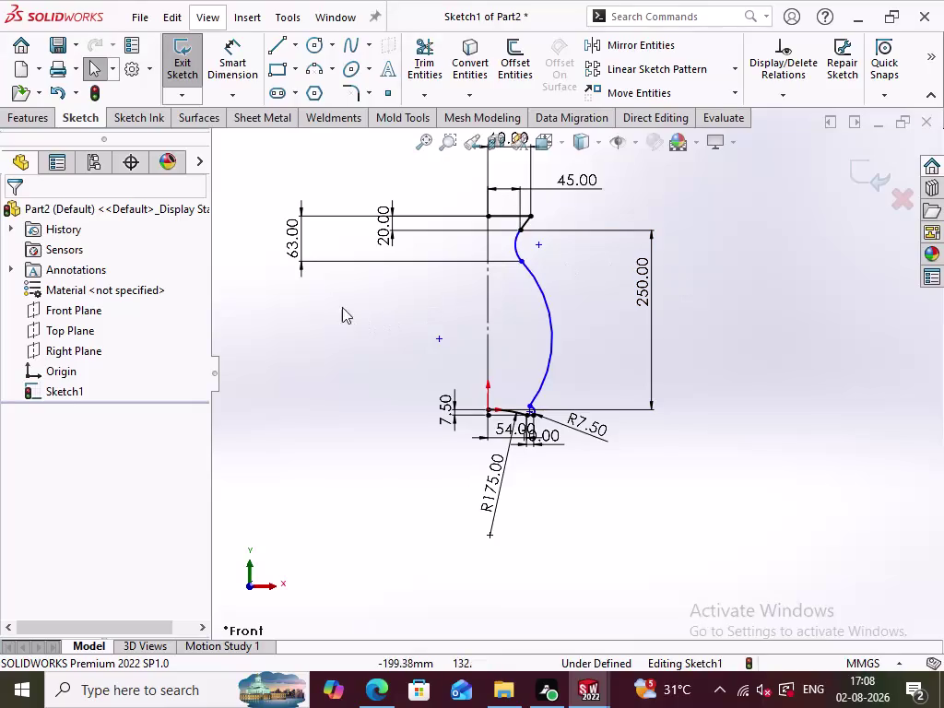
Delete the 63.00 vertical dimension via its right-click menu.
right_click(292, 240)
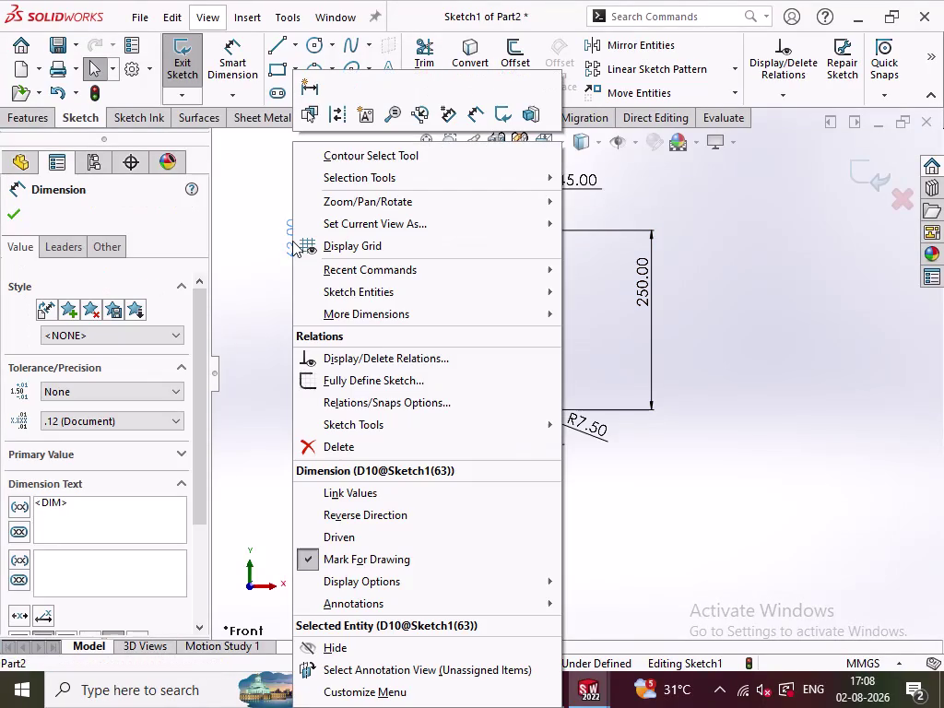
click(354, 442)
click(377, 352)
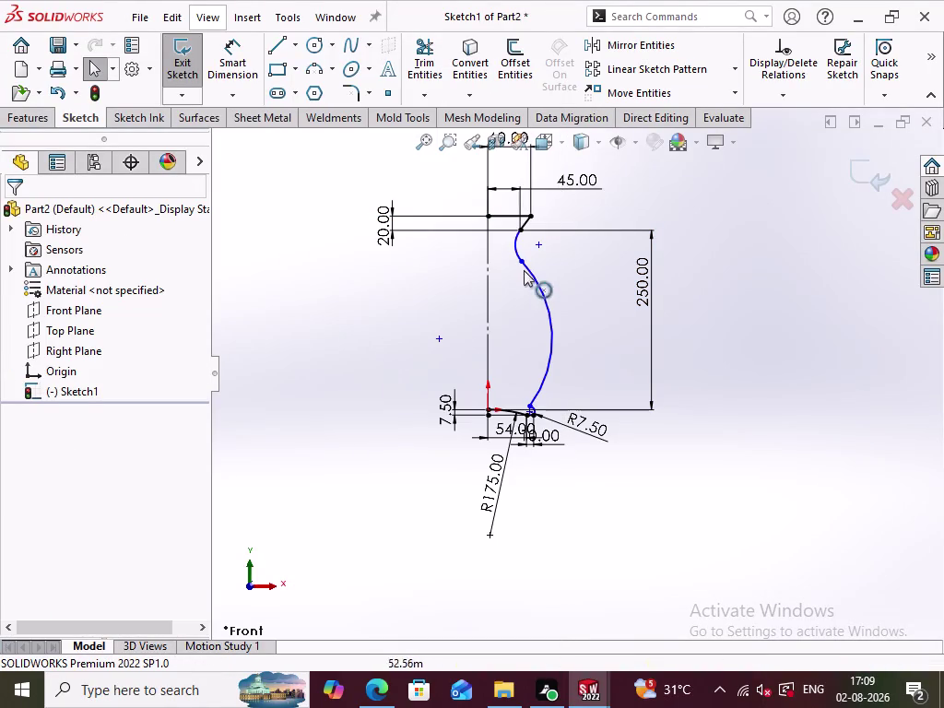
Select points along the spline side curve and its top endpoint to check relations.
click(522, 263)
click(575, 180)
click(580, 297)
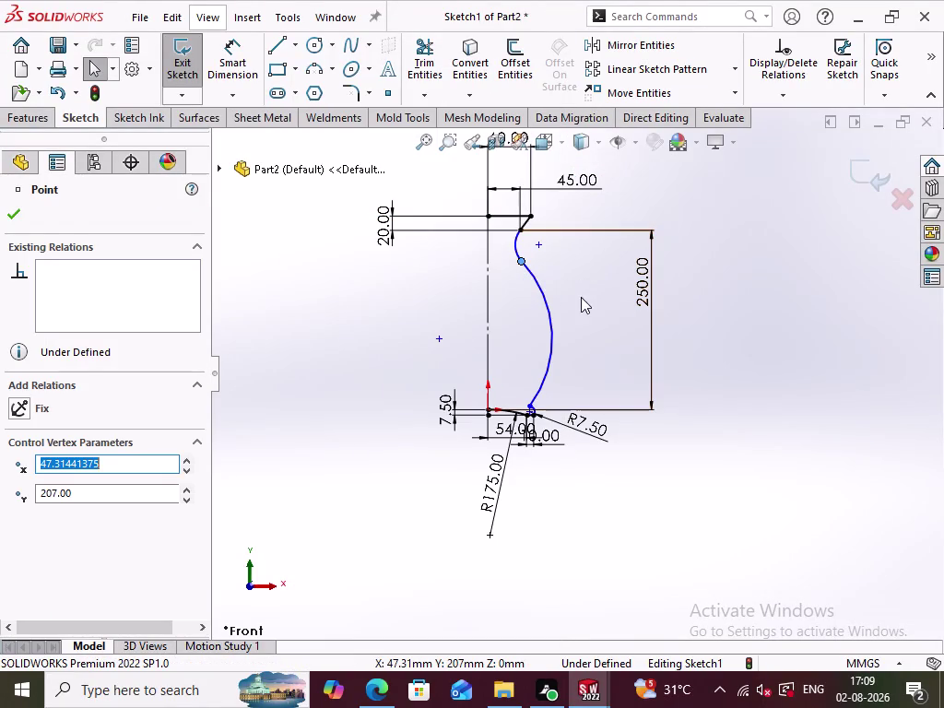
click(522, 228)
click(573, 152)
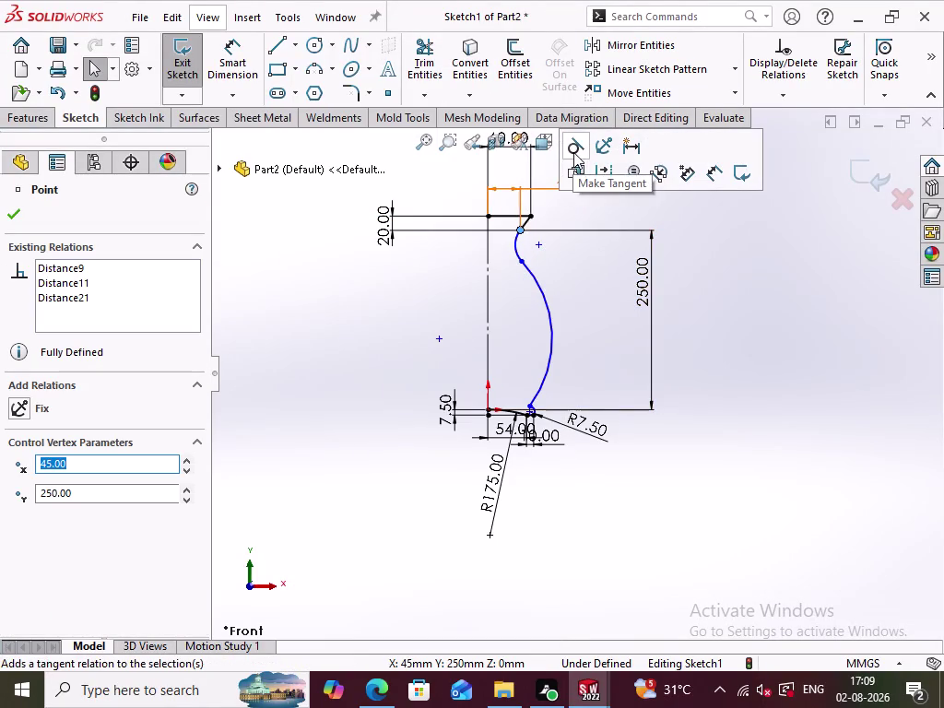
click(772, 324)
Check the spline's bottom endpoint, undoing the pick, and zoom around the profile.
scroll(down, 3)
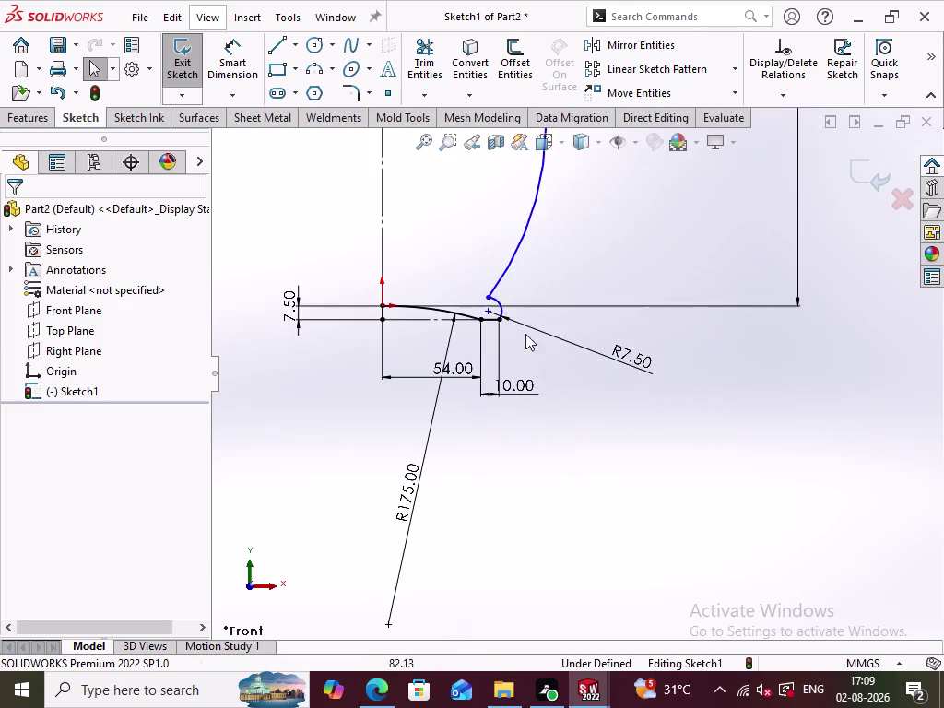
click(488, 296)
click(551, 211)
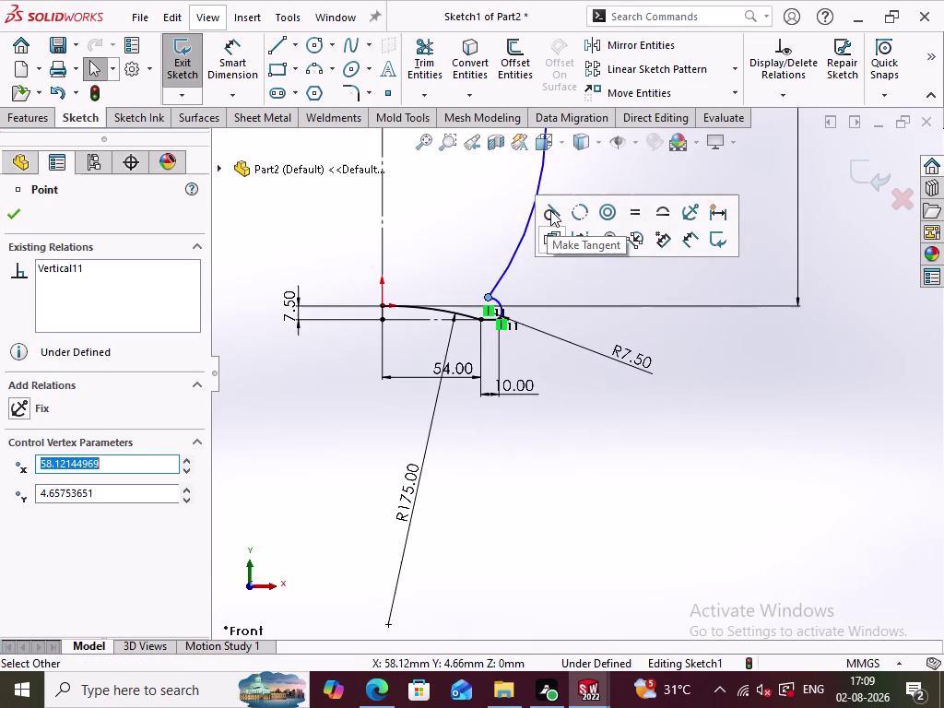
key(ctrl+z)
click(553, 447)
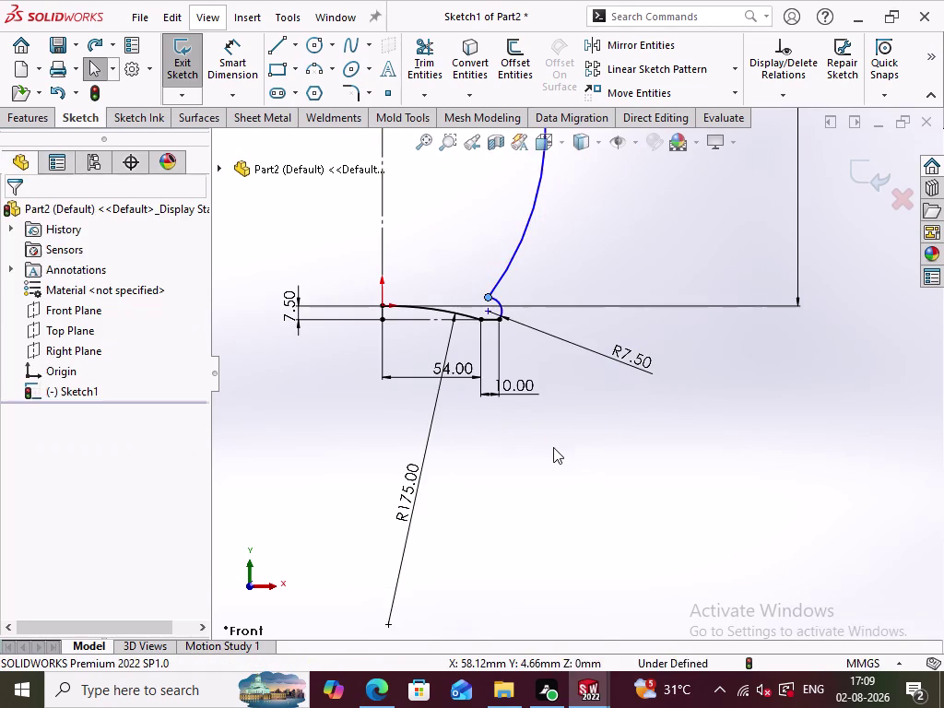
scroll(up, 3)
scroll(down, 3)
scroll(up, 3)
scroll(down, 3)
scroll(up, 3)
scroll(up, 3)
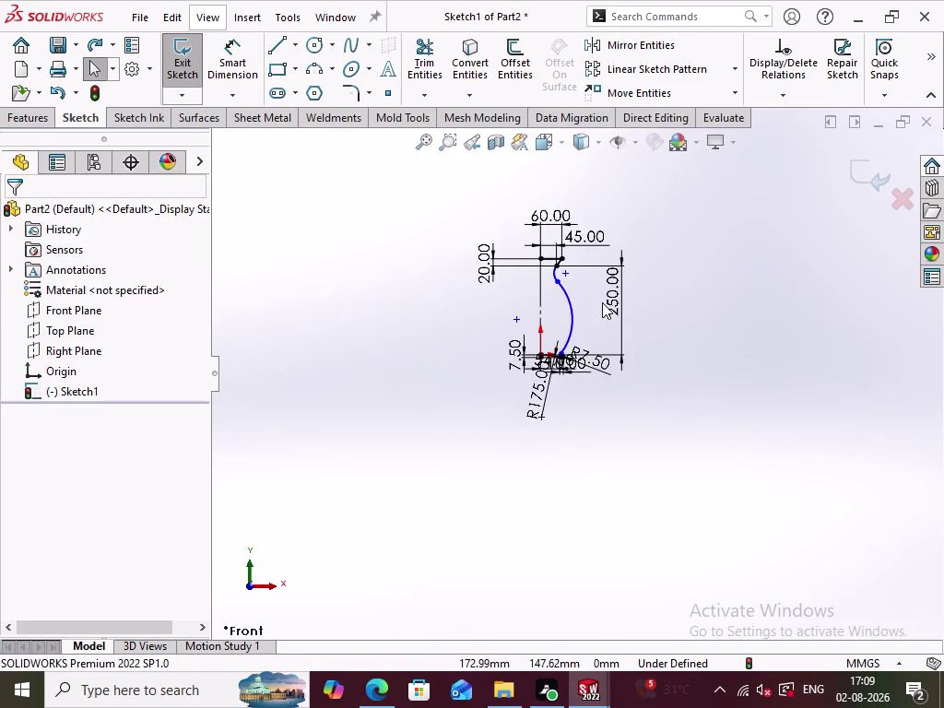
scroll(down, 3)
scroll(down, 3)
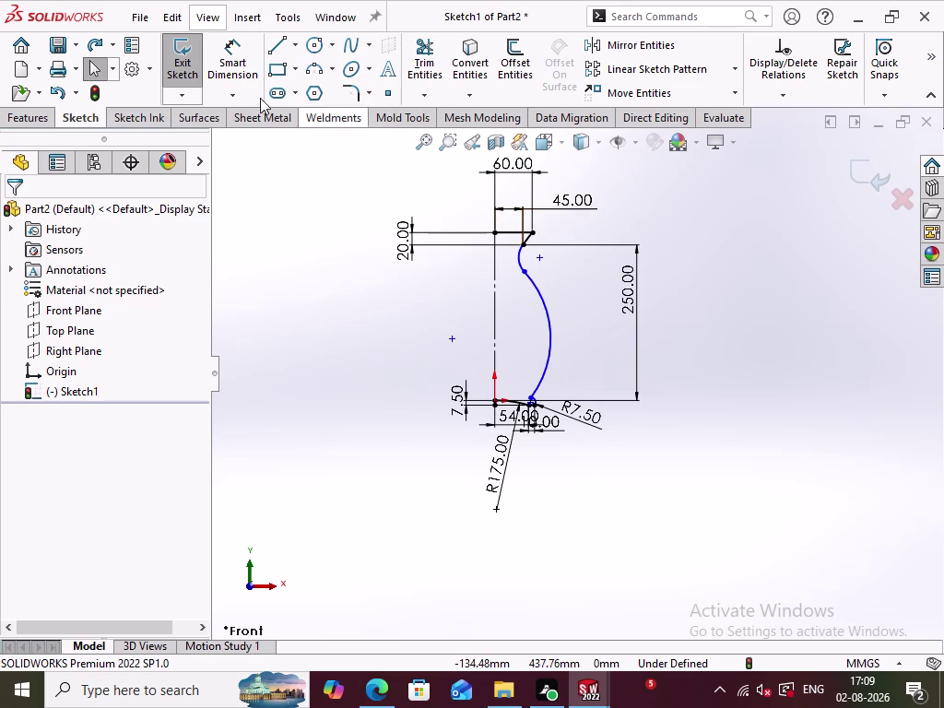
Try setting the large arc to R195, then acknowledge the invalid geometry warning.
click(233, 72)
click(552, 333)
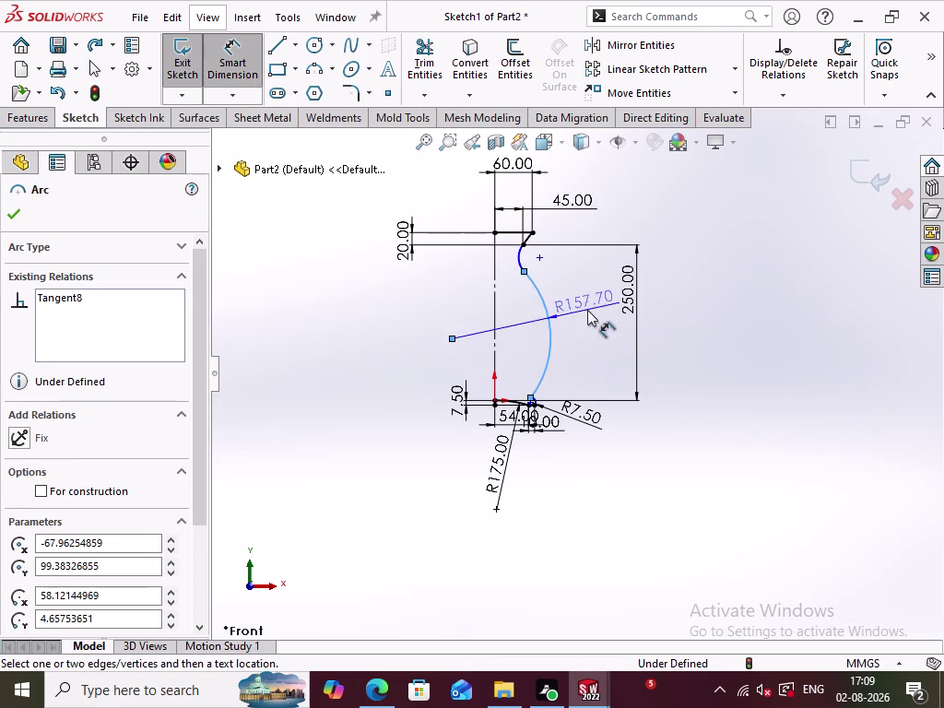
click(582, 296)
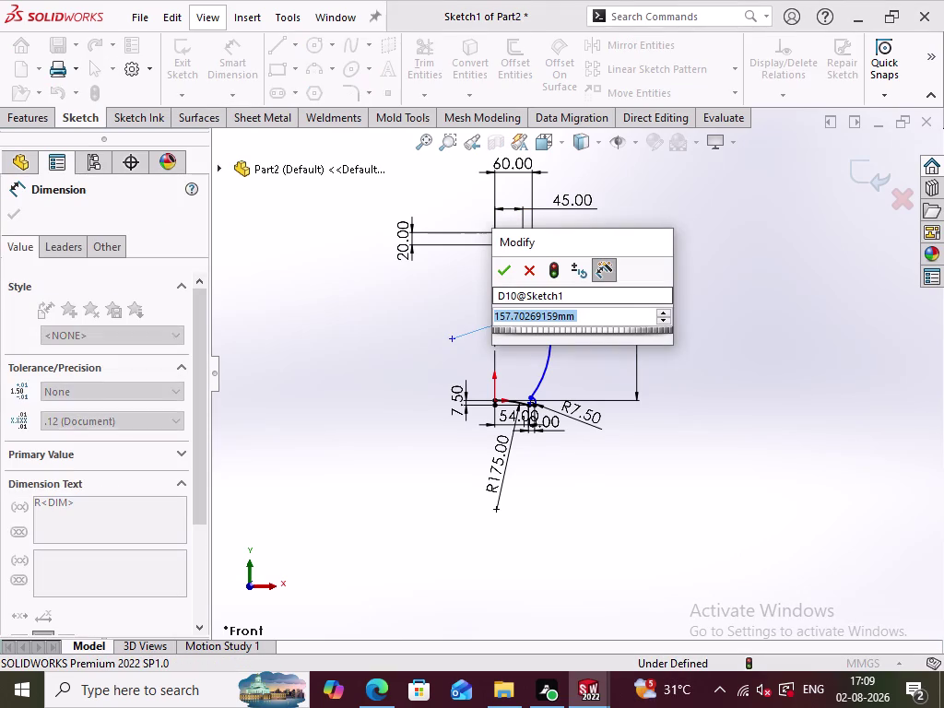
key(1)
text(95)
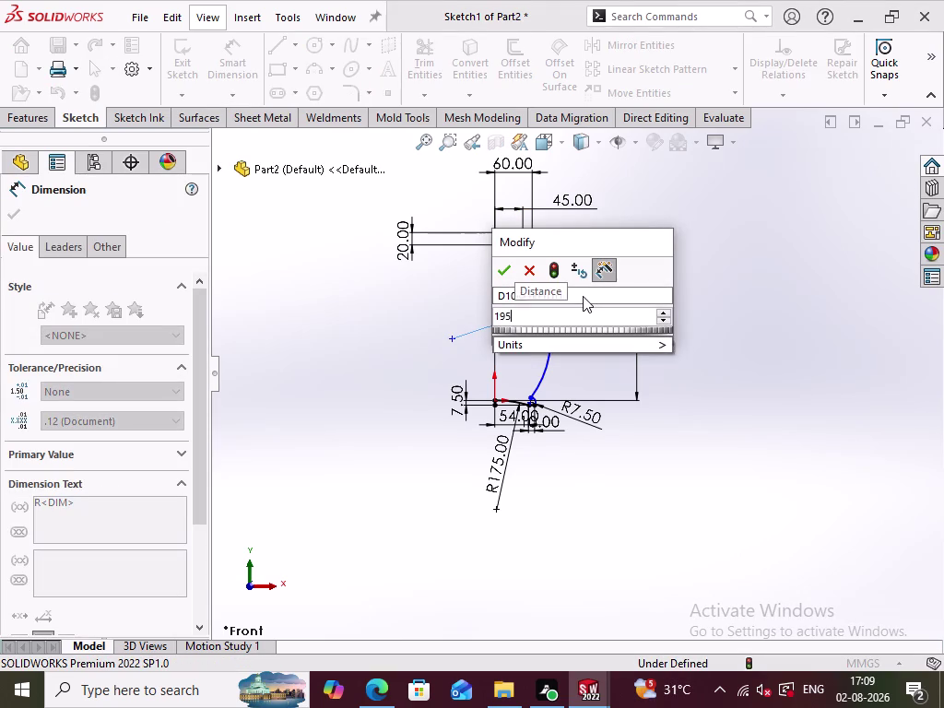
key(Return)
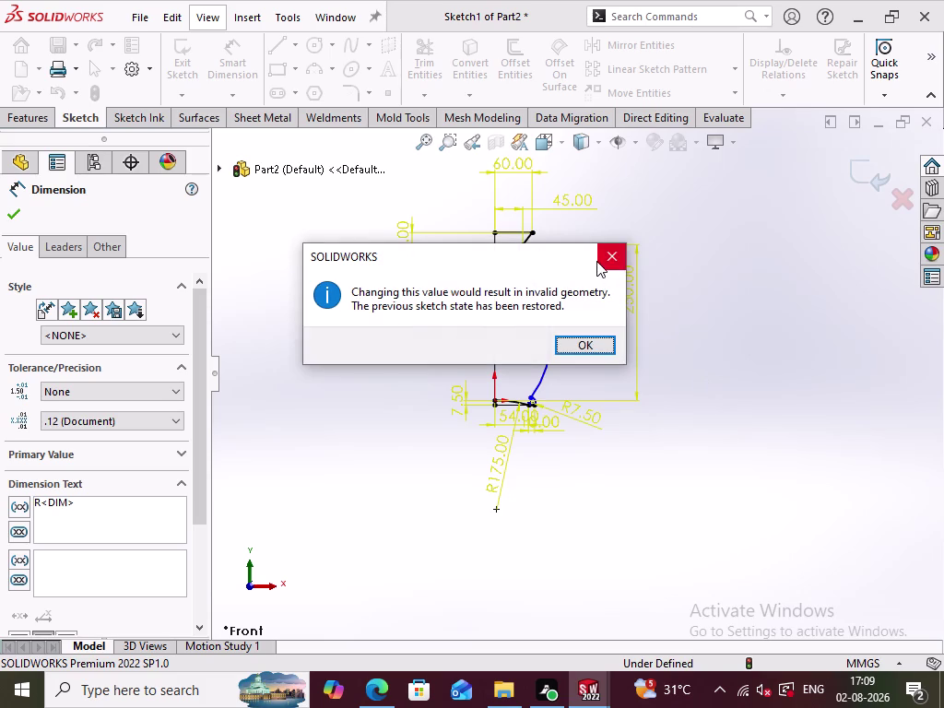
click(597, 261)
click(590, 343)
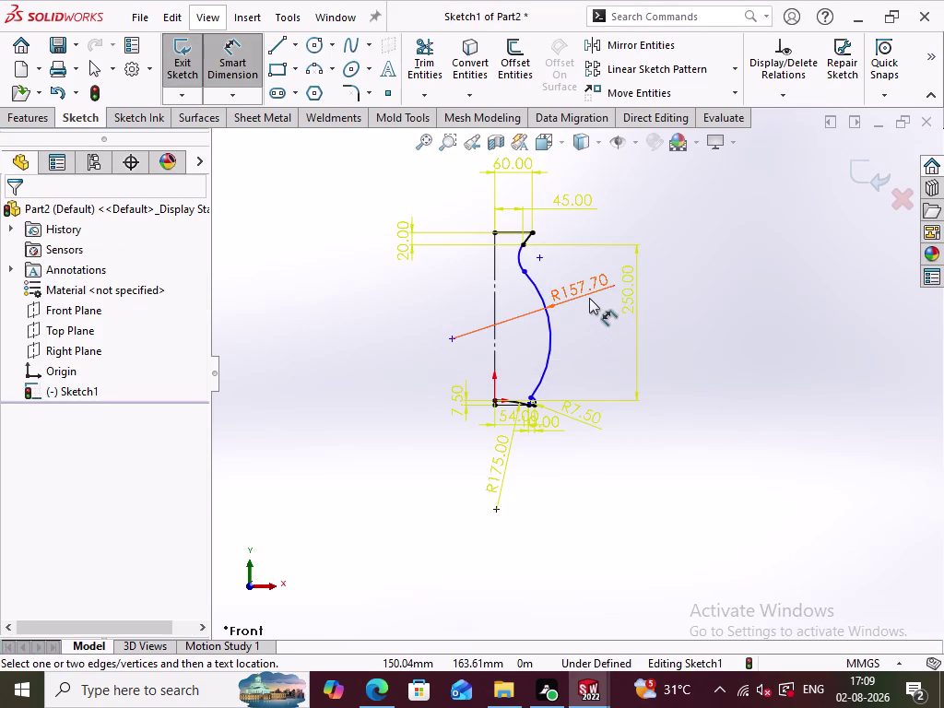
Delete the 157.70 radius dimension and the 250.00 height dimension.
right_click(584, 291)
click(549, 481)
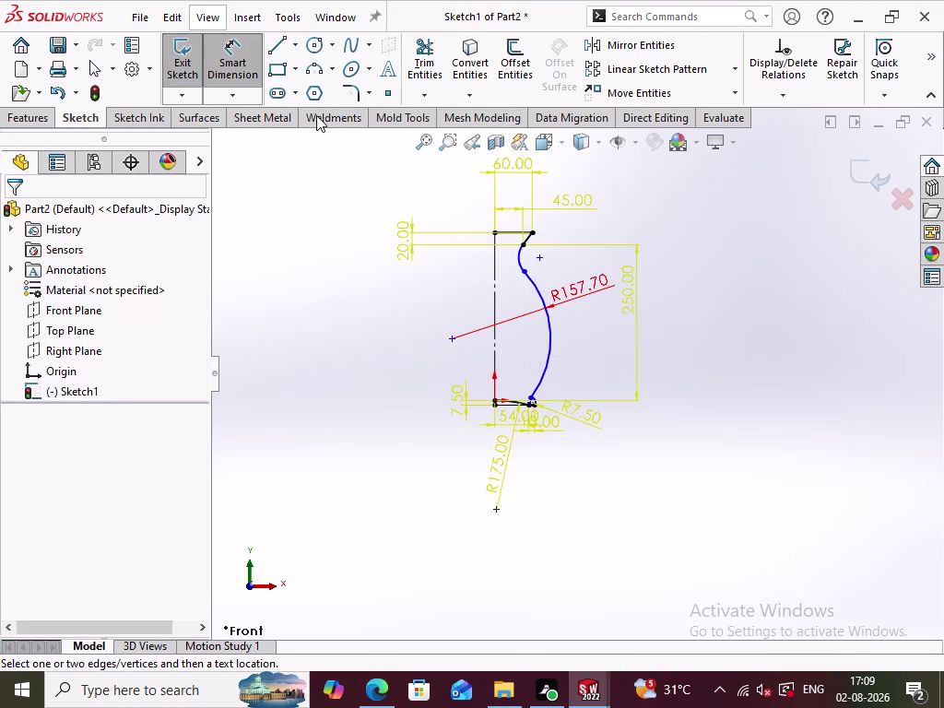
click(243, 67)
right_click(578, 287)
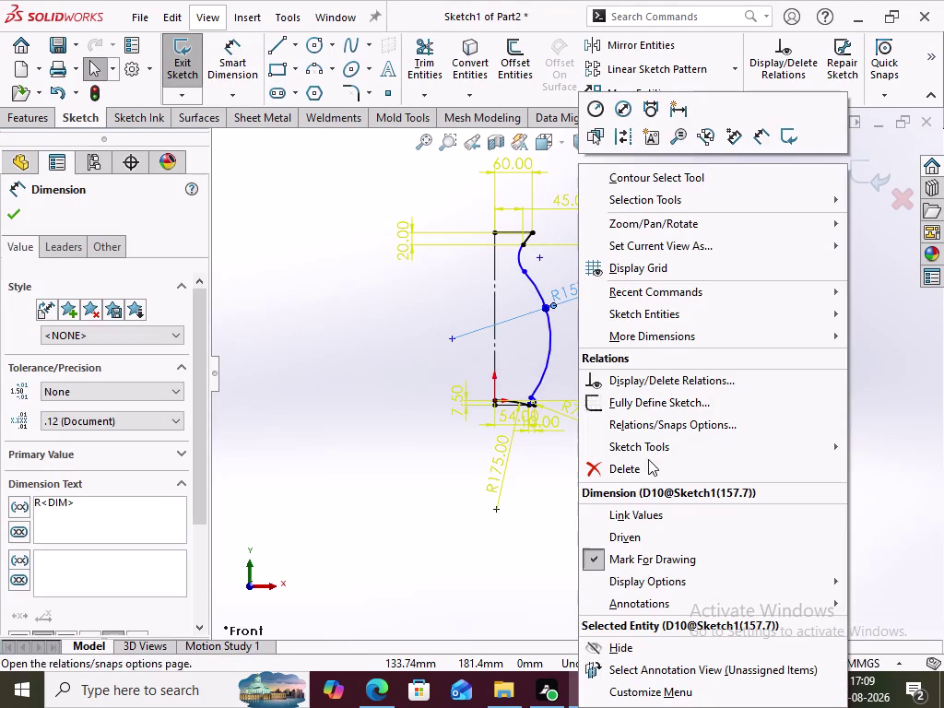
click(636, 471)
click(704, 457)
scroll(down, 3)
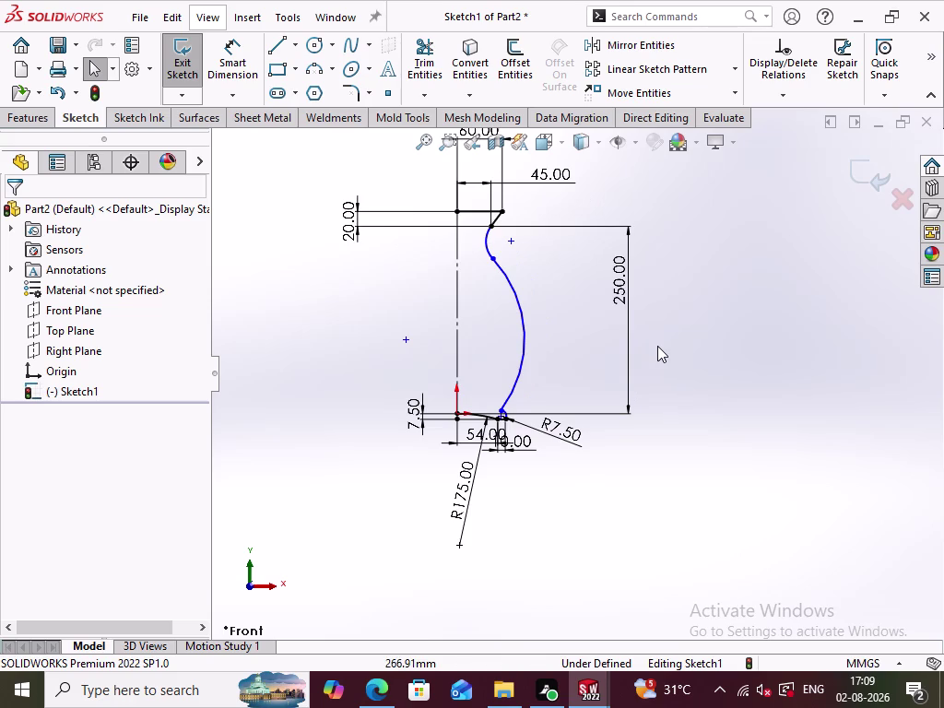
right_click(624, 288)
click(680, 458)
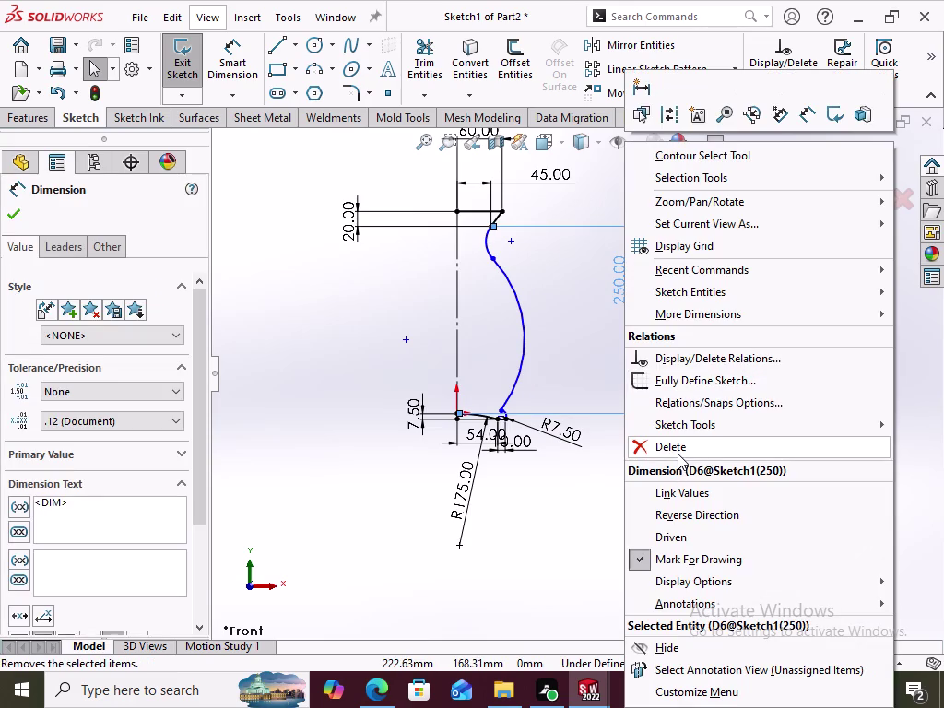
click(678, 445)
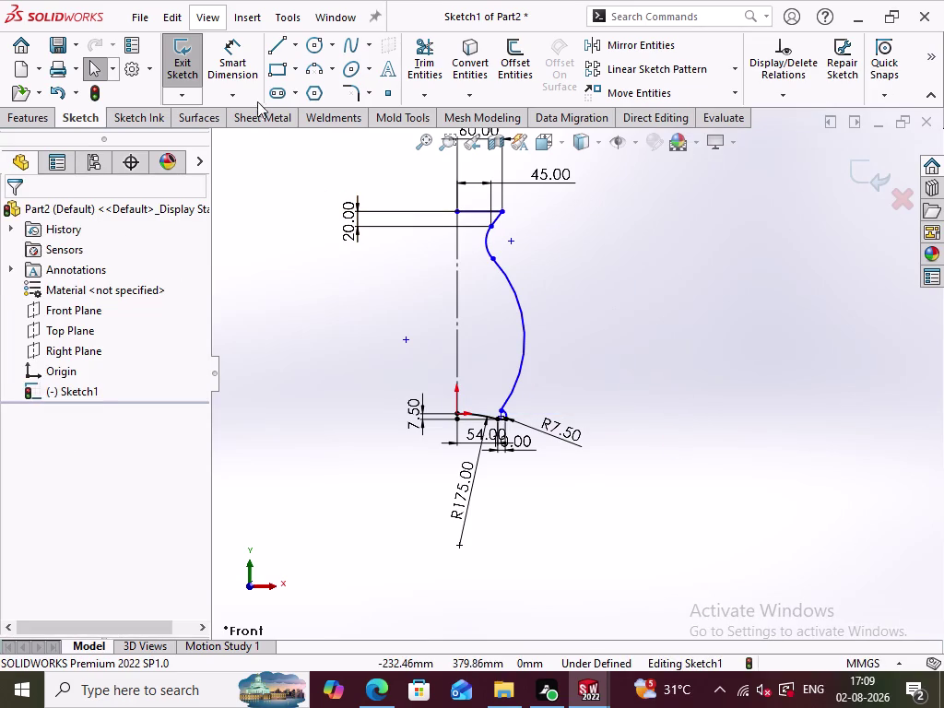
Dimension the large arc again with a 195 mm radius.
click(246, 74)
click(522, 318)
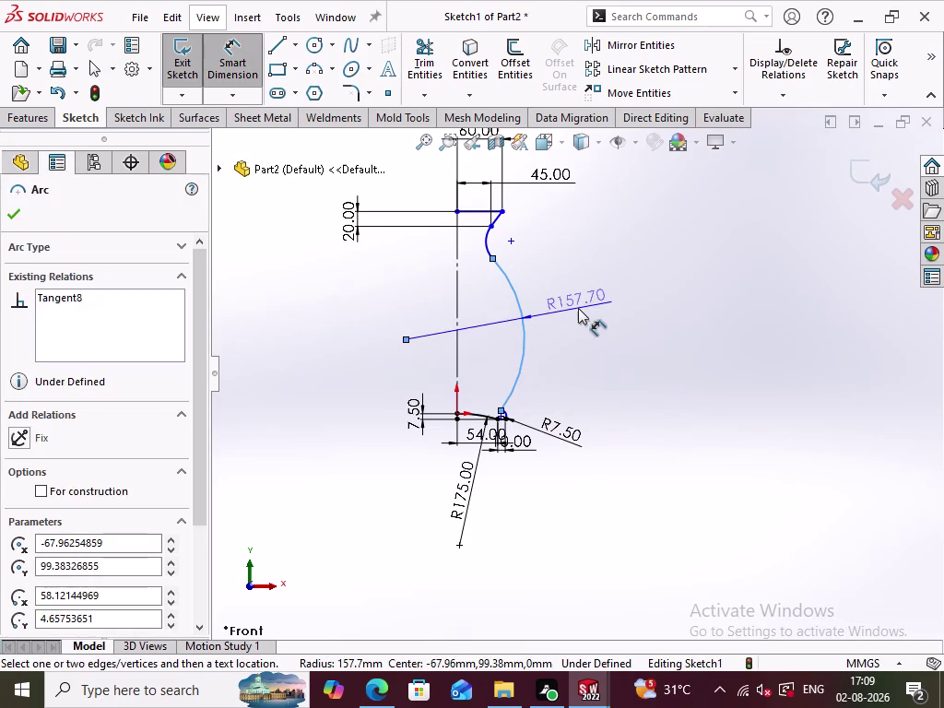
click(583, 307)
text(19)
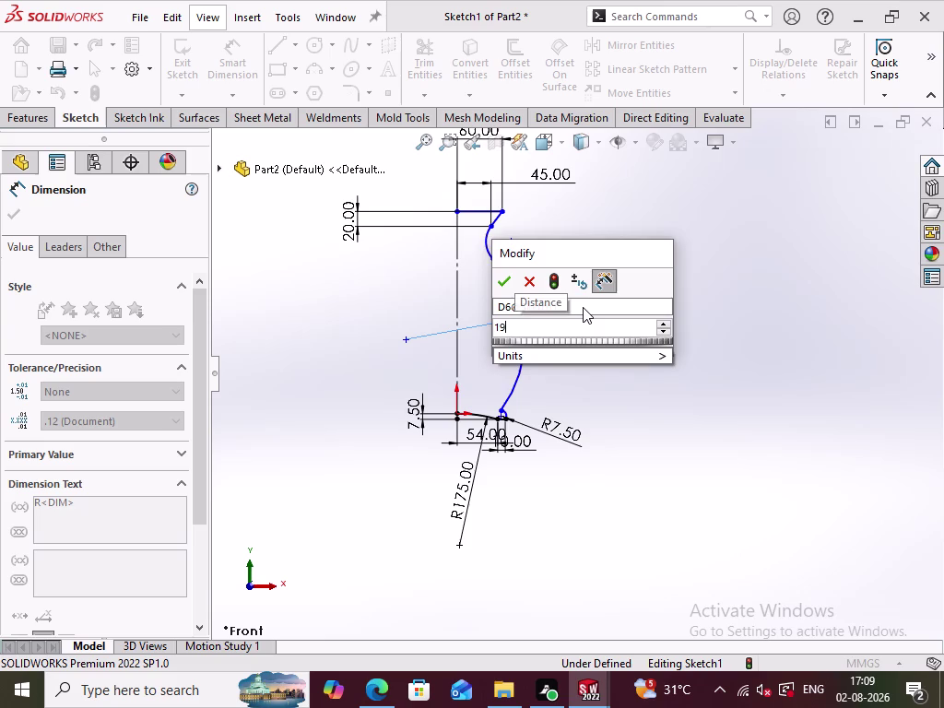
text(5)
key(Return)
click(650, 348)
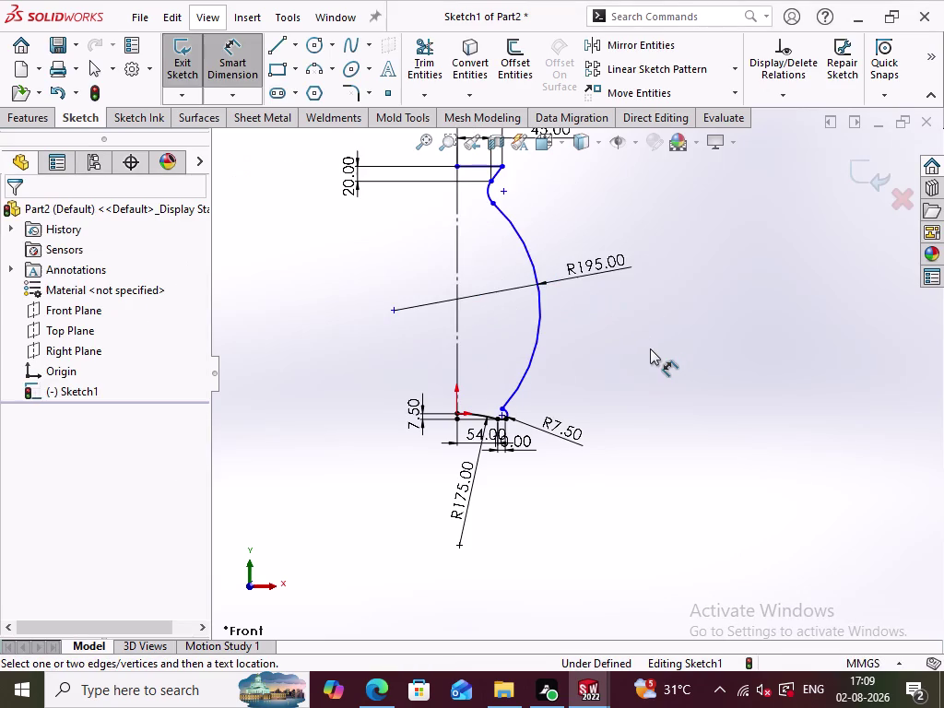
scroll(up, 3)
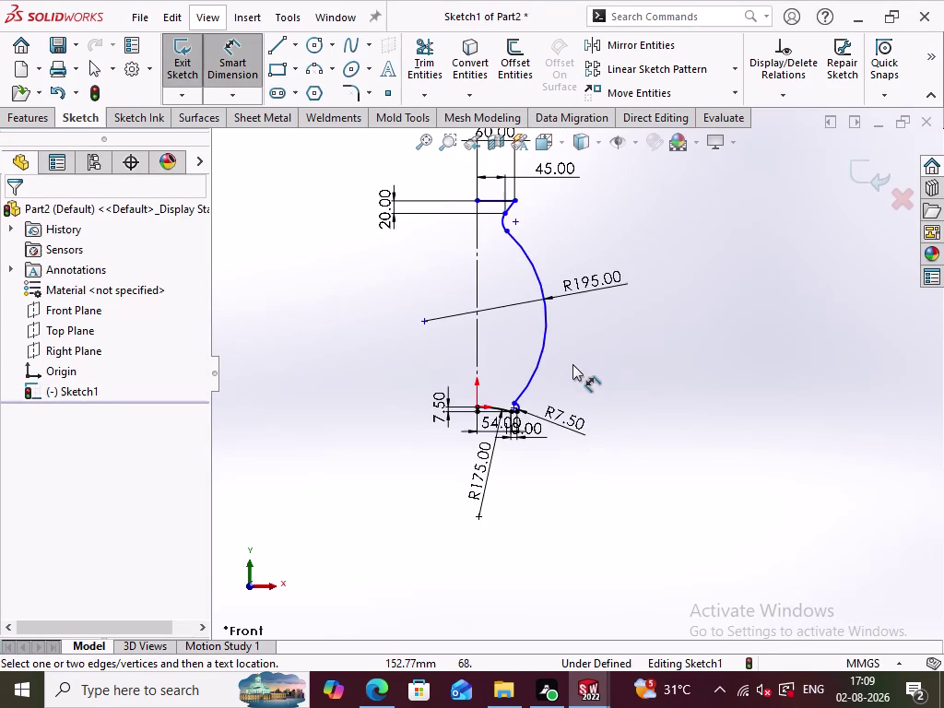
scroll(up, 3)
scroll(down, 3)
scroll(up, 3)
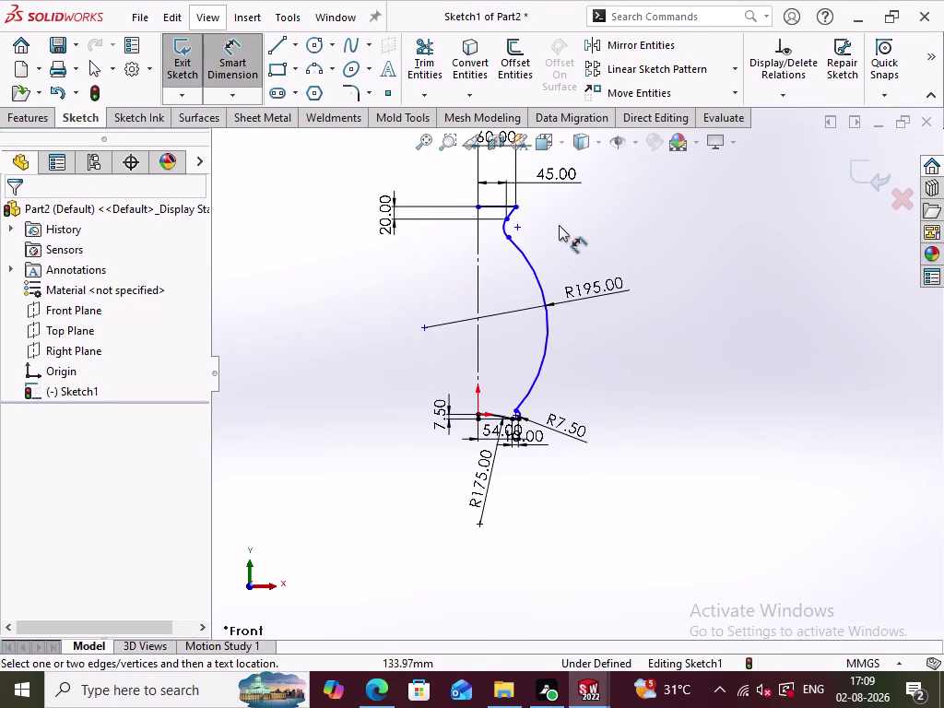
scroll(up, 3)
scroll(down, 3)
scroll(down, 3)
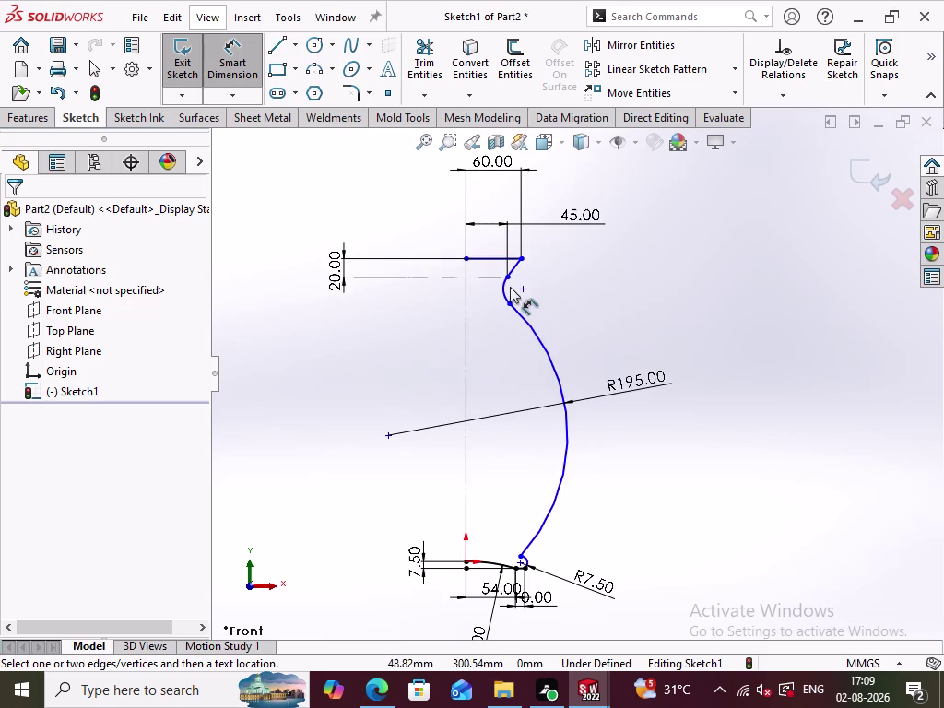
Dimension the small upper arc with a 55 mm radius.
click(505, 289)
click(580, 280)
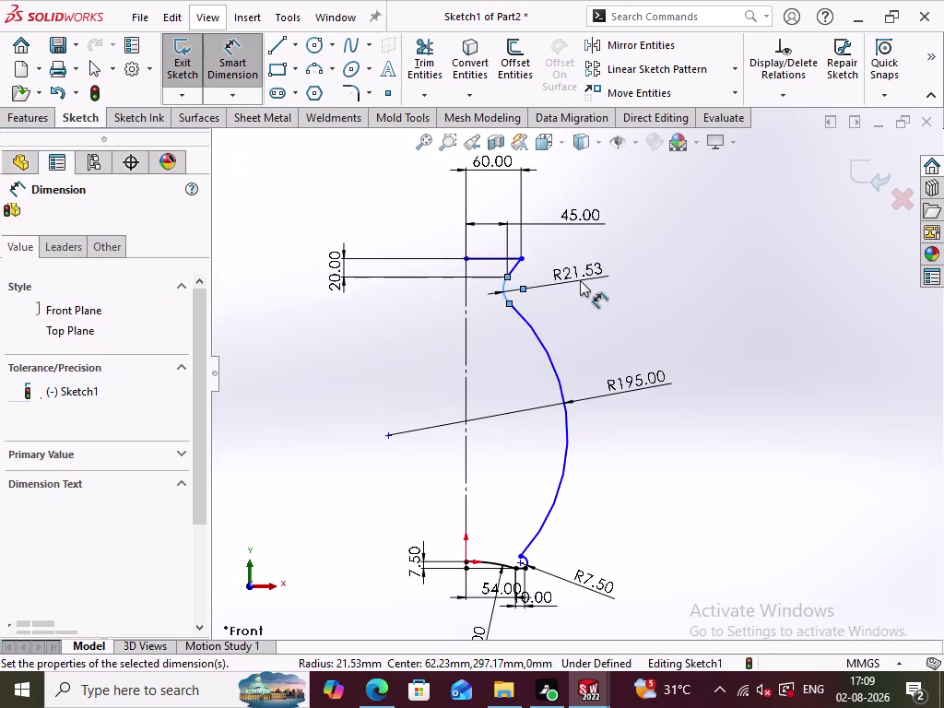
text(55)
key(Return)
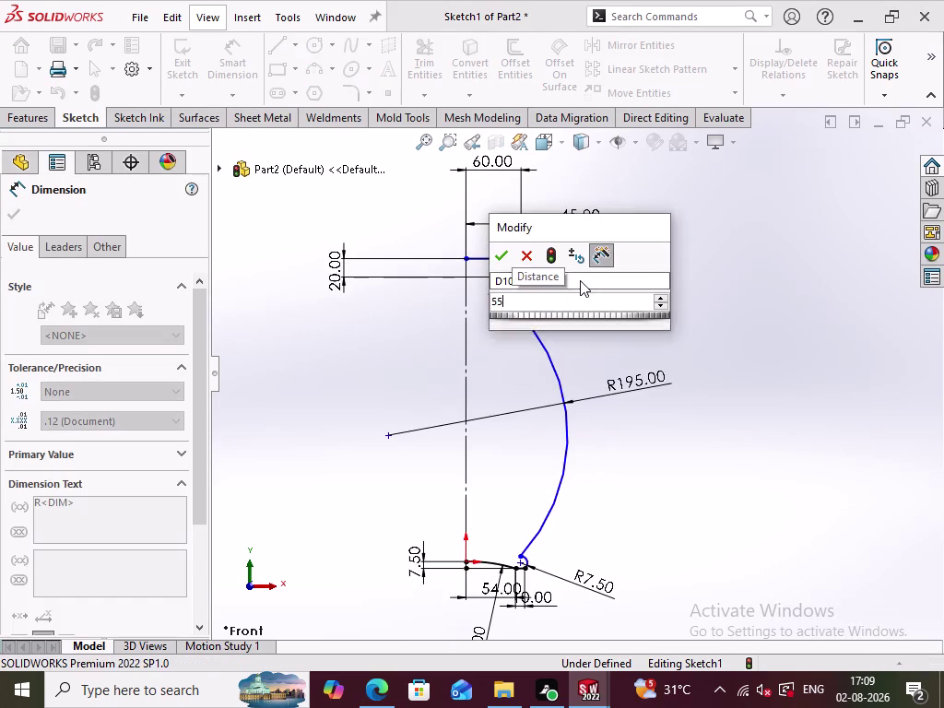
click(584, 347)
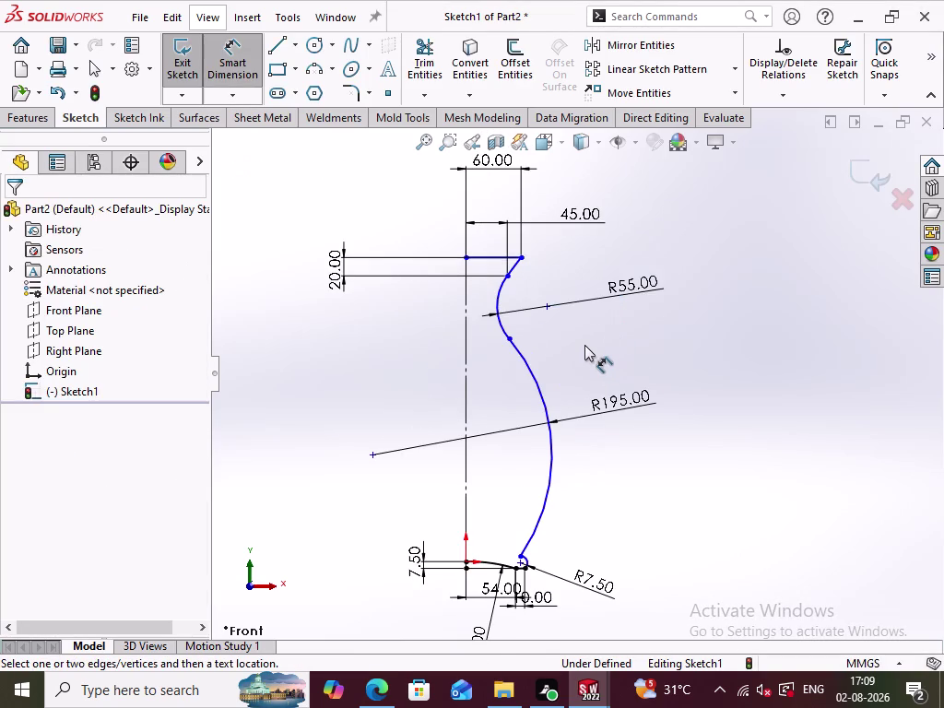
scroll(up, 3)
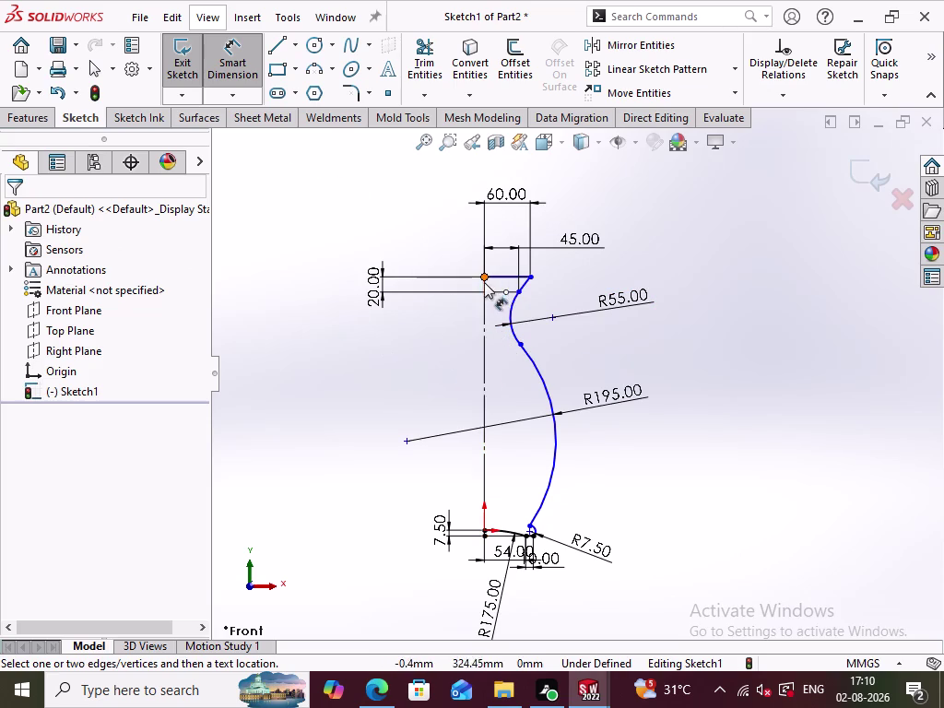
Add a vertical dimension from the curve's upper point to the base, trying 250 and dismissing the warning.
click(520, 293)
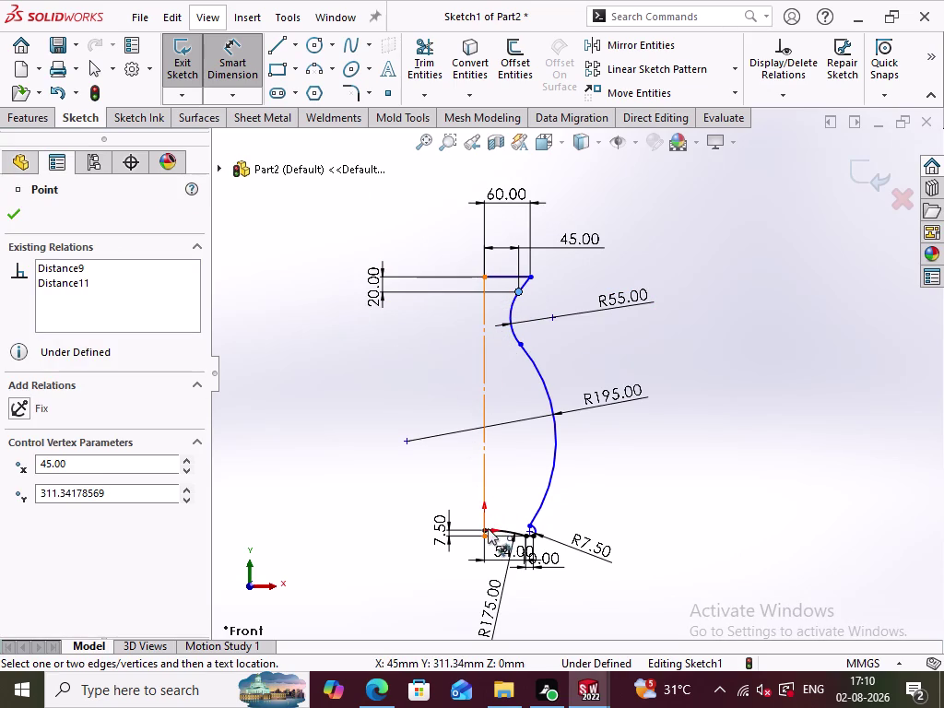
click(485, 528)
click(394, 405)
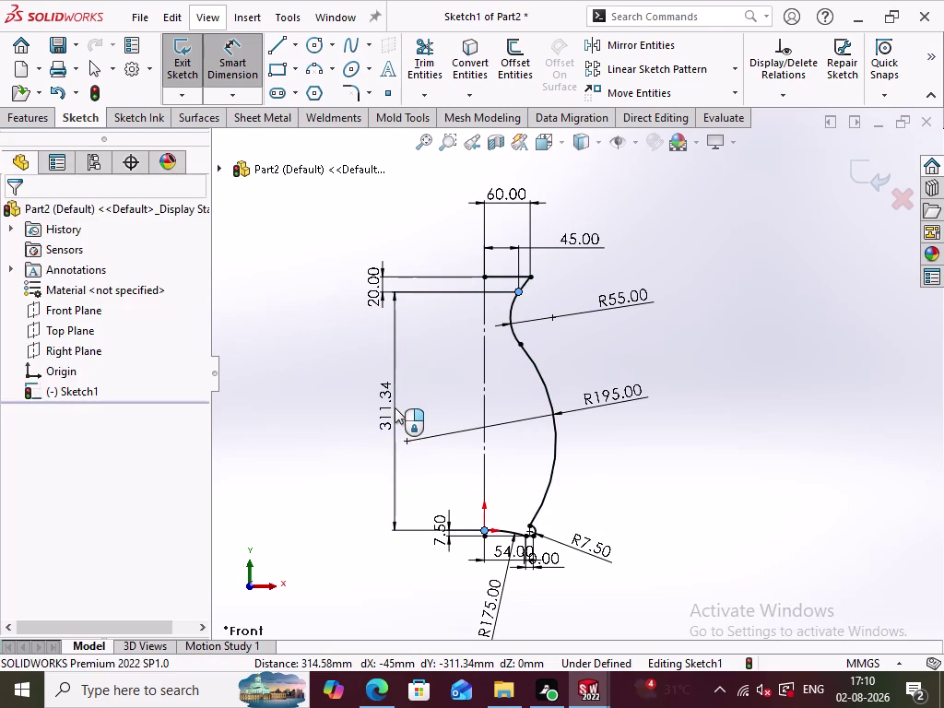
text(25)
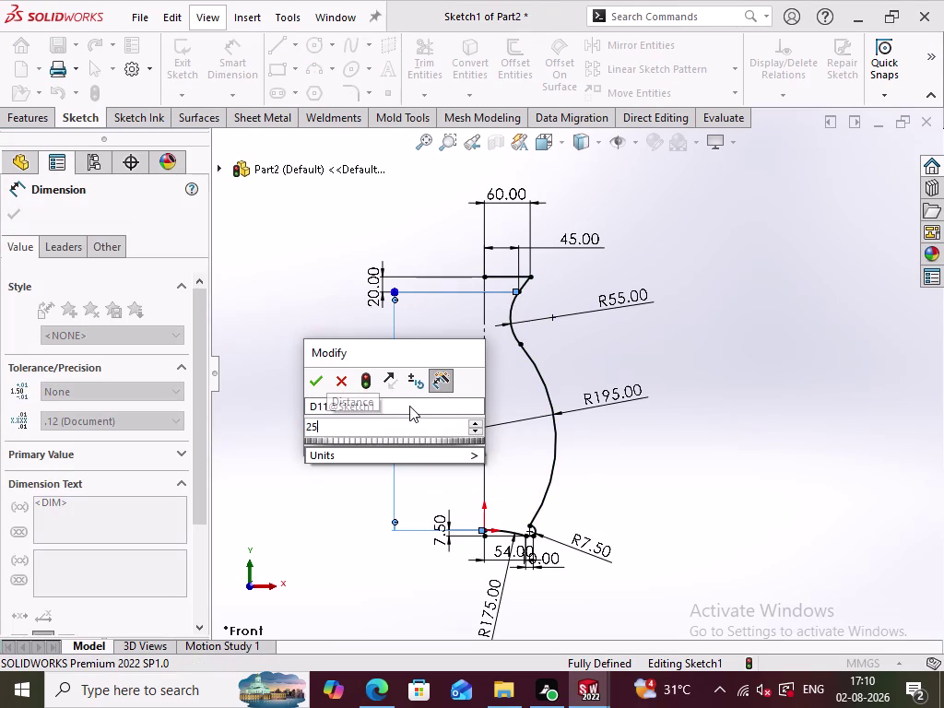
text(0)
key(Return)
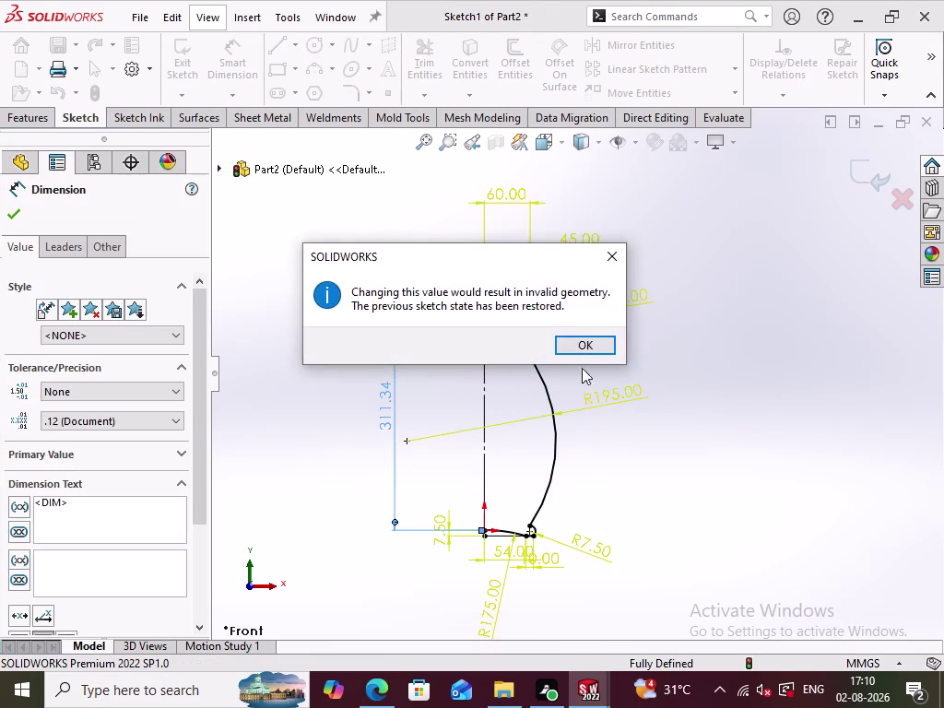
click(582, 336)
click(618, 471)
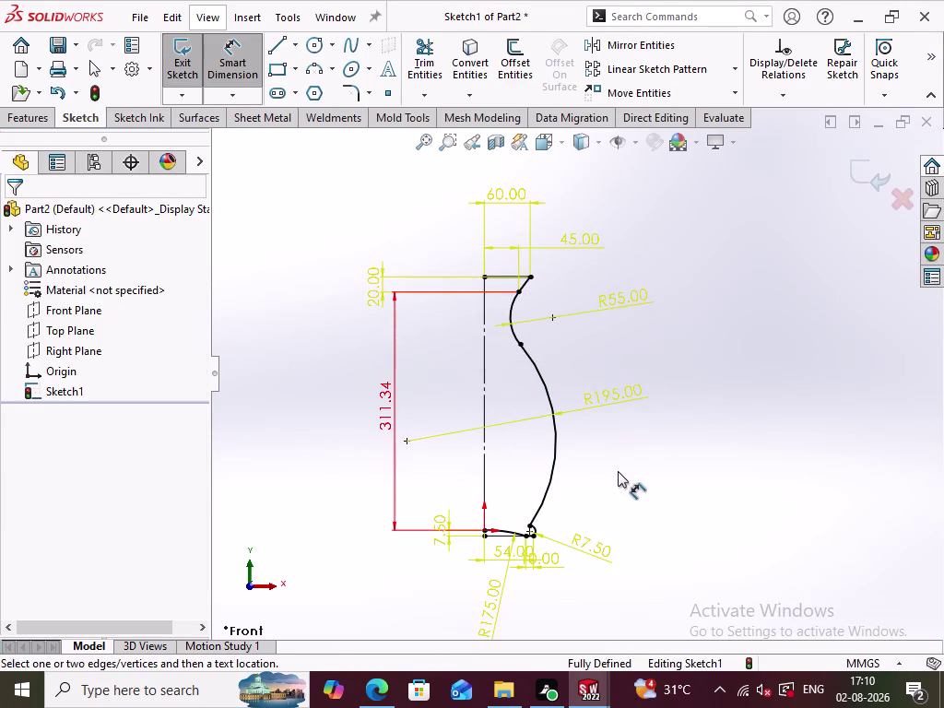
Change the 311.34 height dimension to 300.
double_click(386, 400)
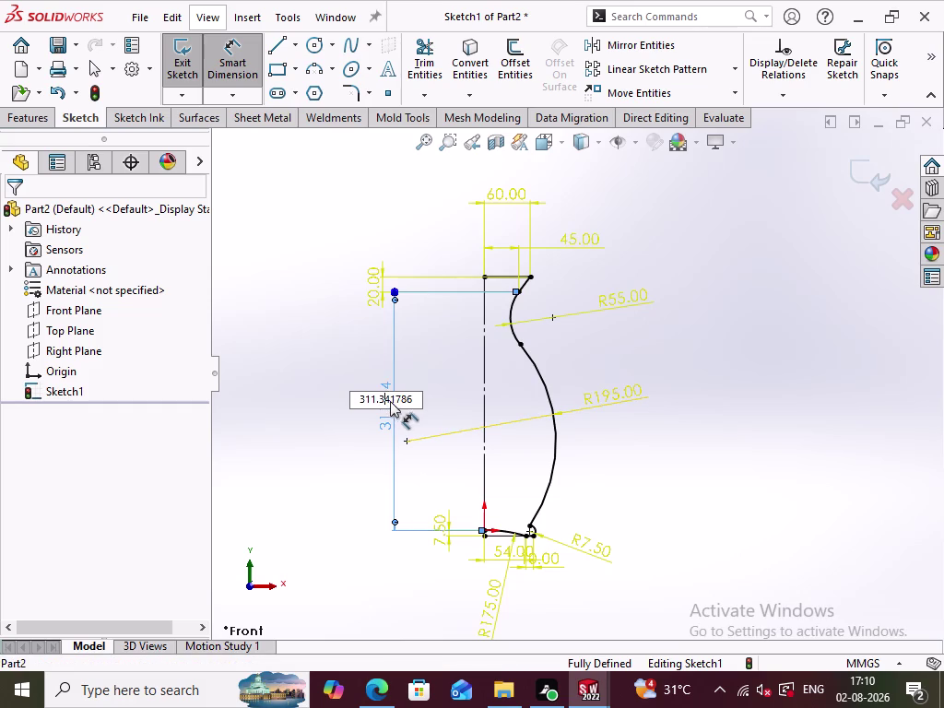
drag(414, 397, 339, 401)
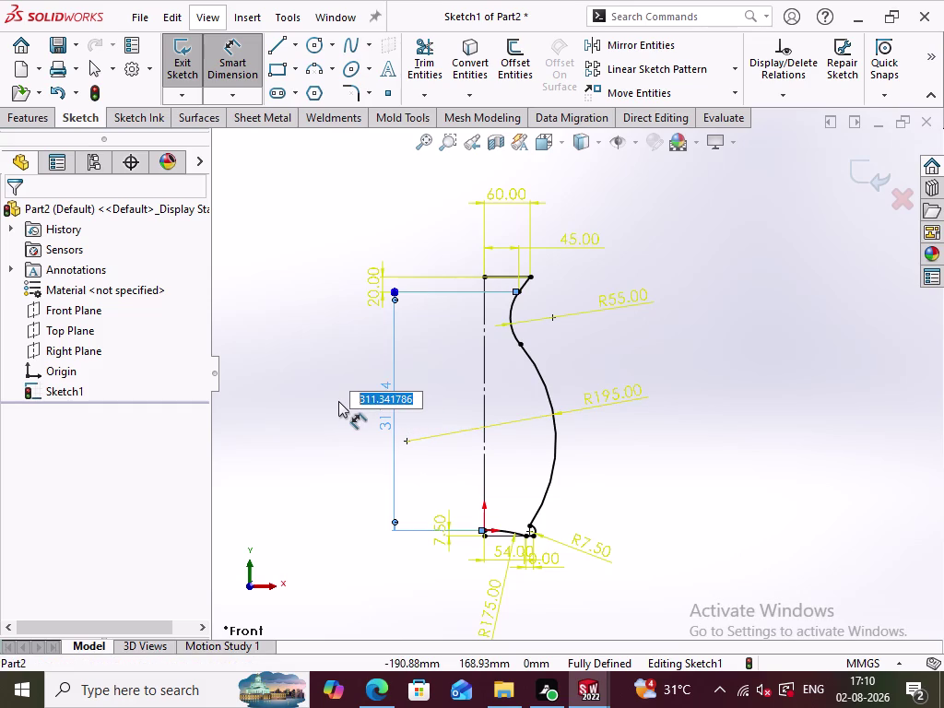
text(300)
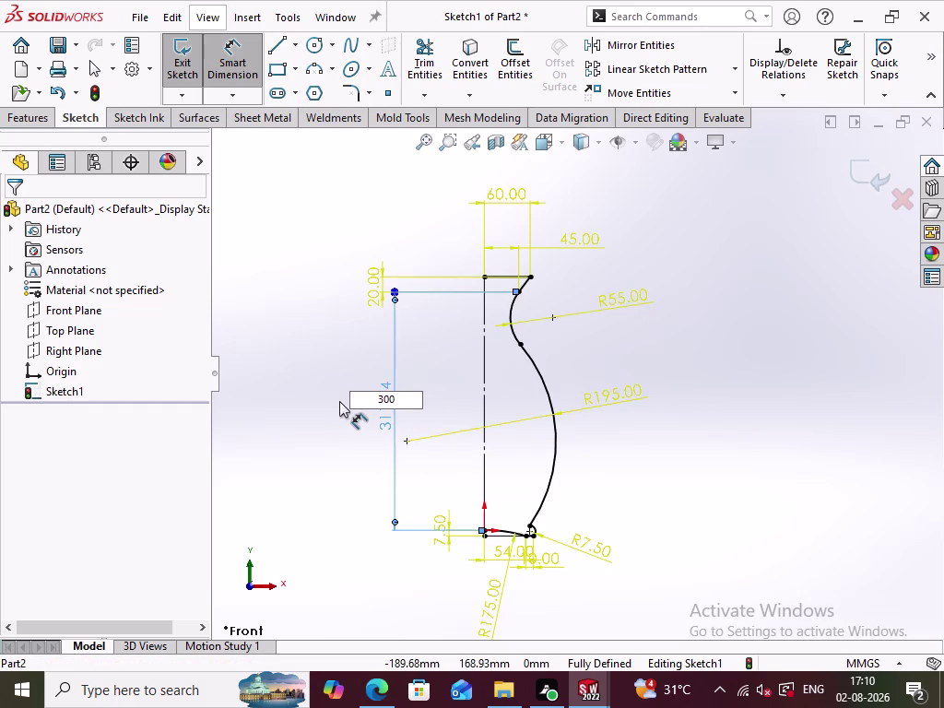
key(Return)
double_click(353, 413)
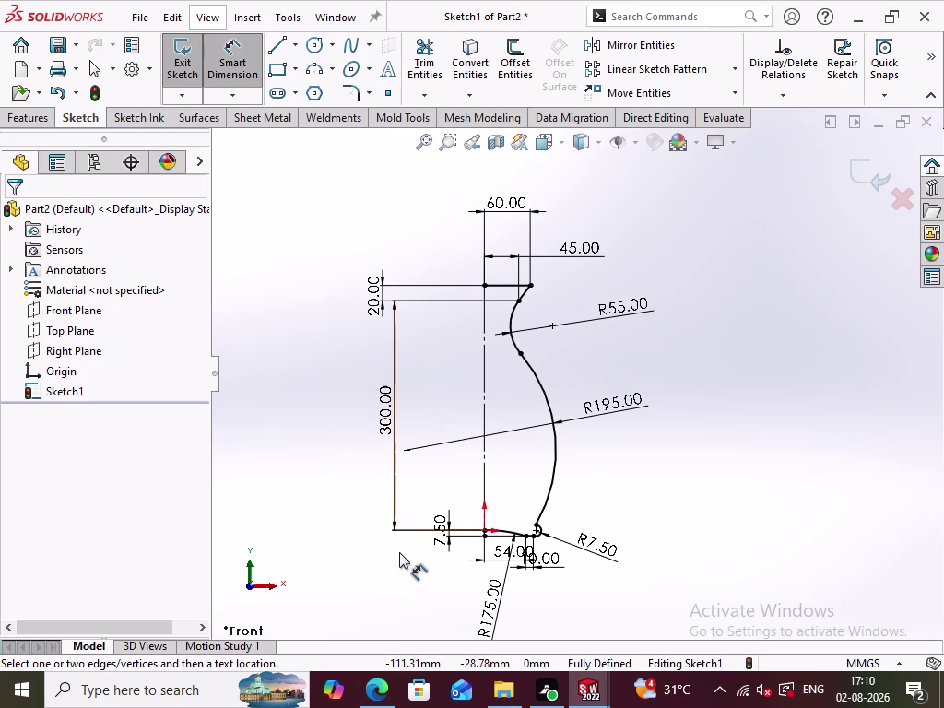
Drag the 54.00 base width dimension up above the bottom line inside the profile.
scroll(up, 3)
scroll(down, 3)
drag(539, 496, 585, 528)
drag(481, 485, 477, 492)
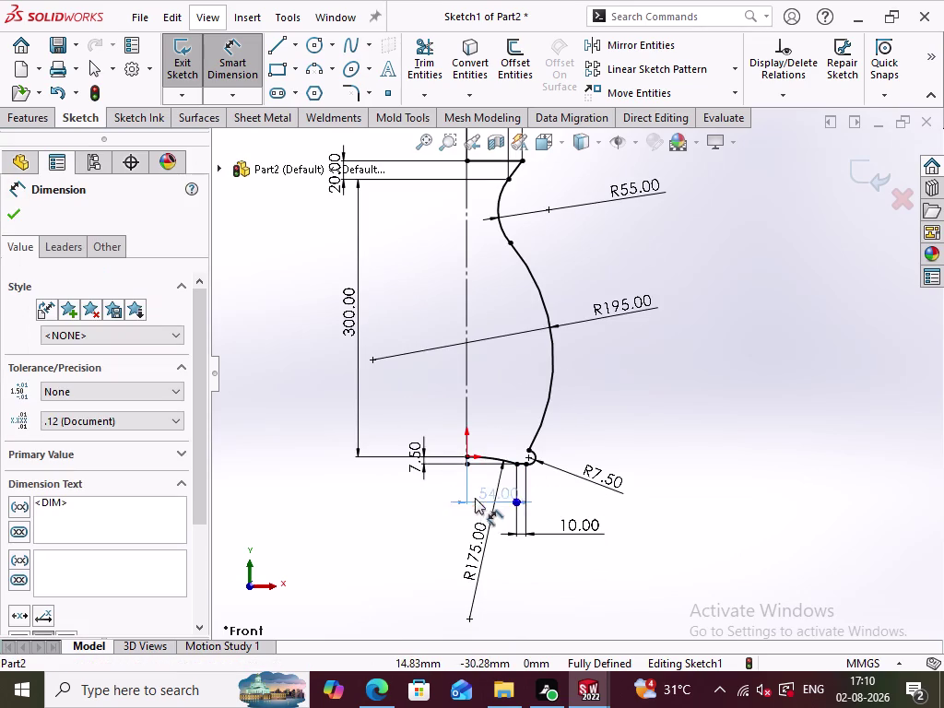
drag(476, 492, 480, 369)
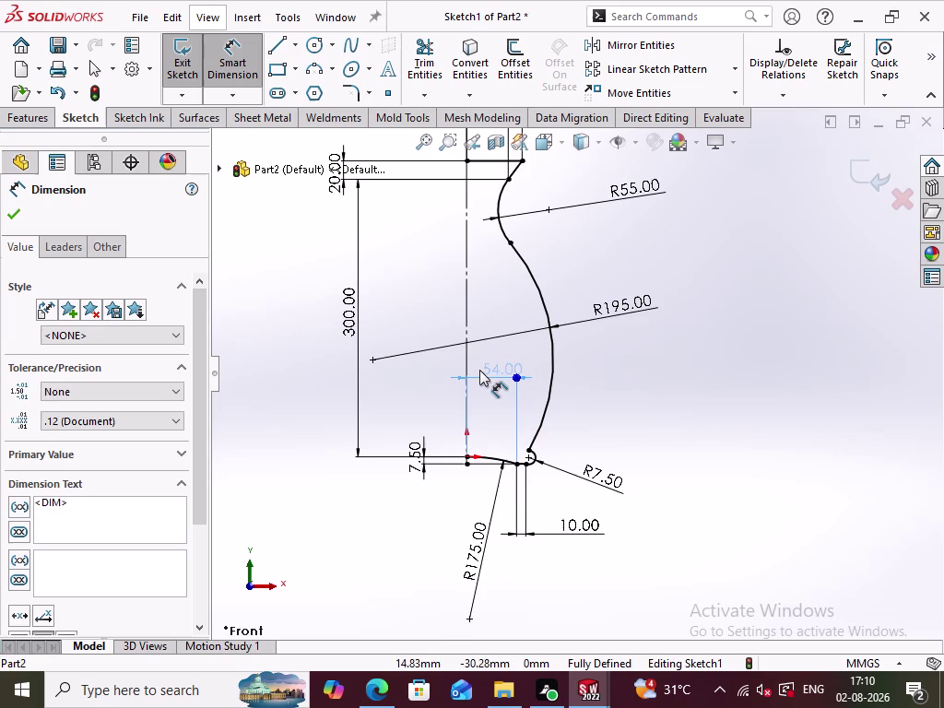
drag(480, 370, 476, 371)
click(610, 411)
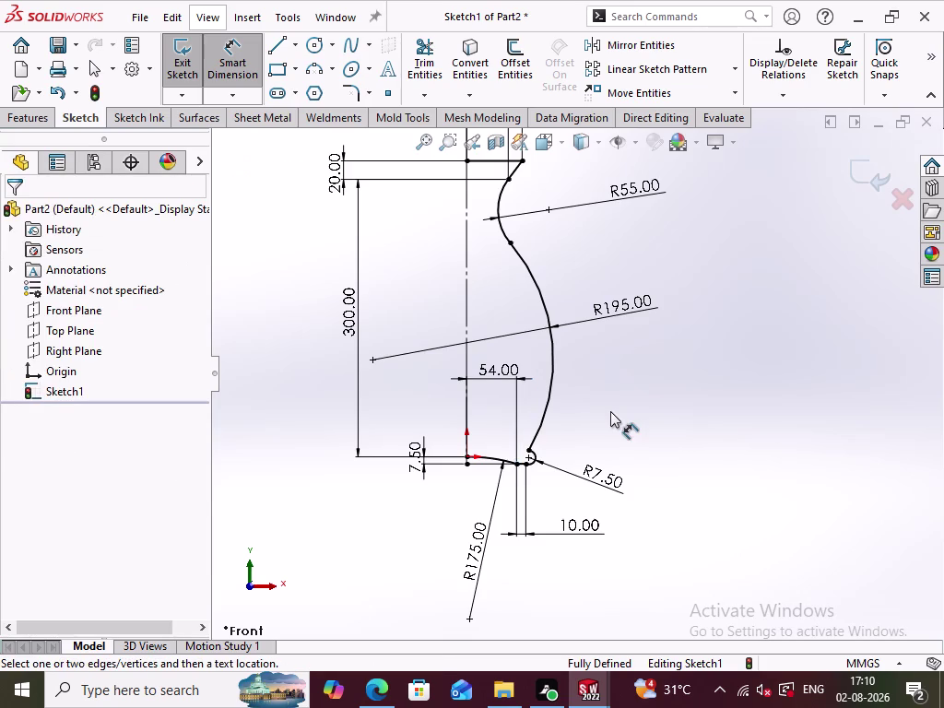
scroll(down, 3)
scroll(down, 3)
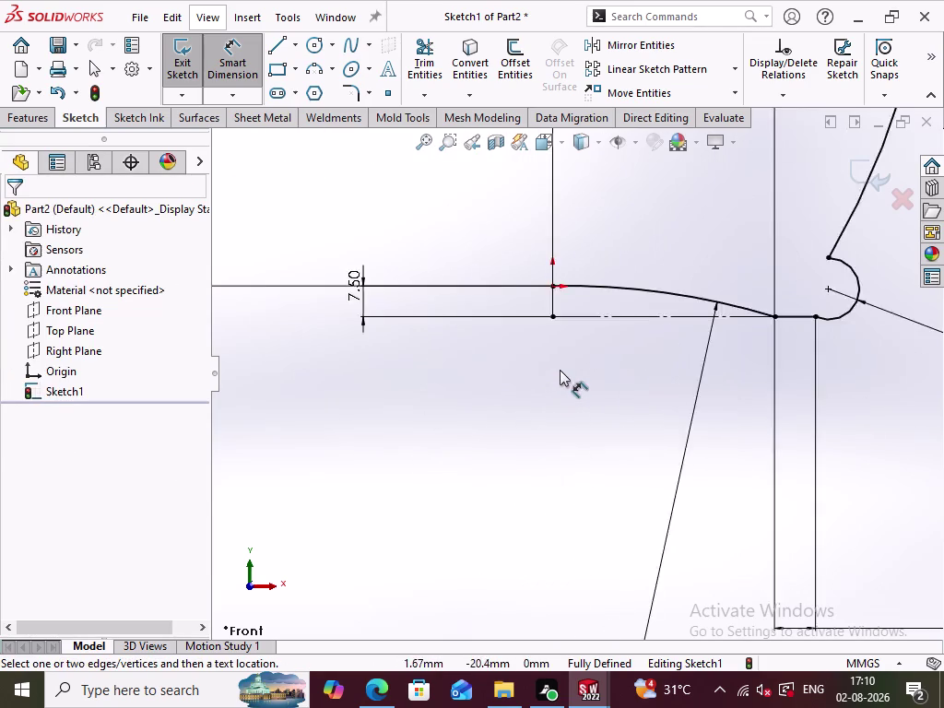
scroll(down, 3)
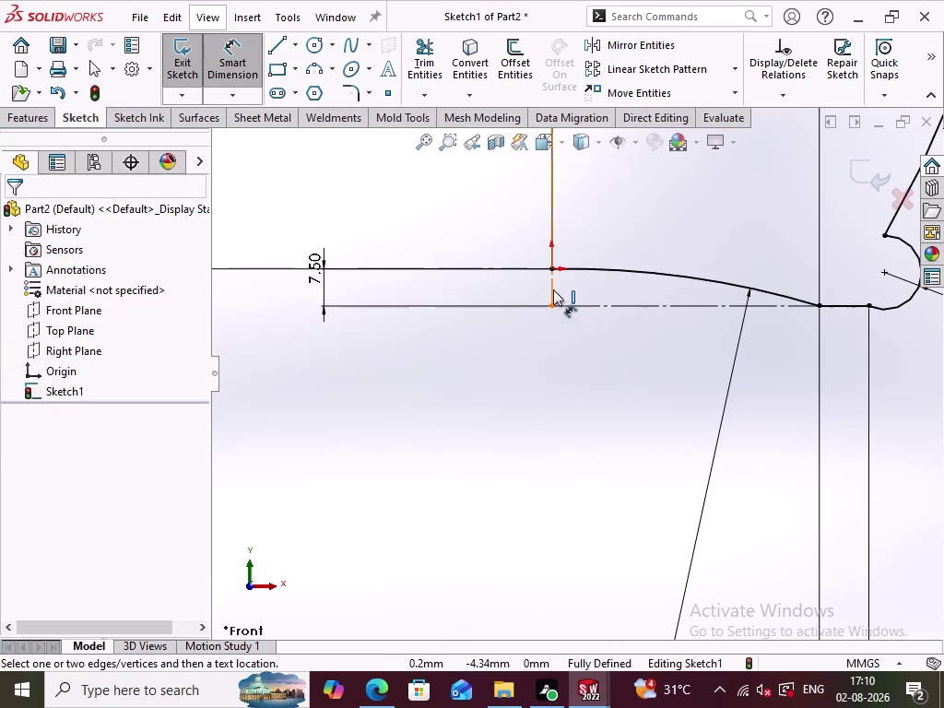
scroll(up, 3)
scroll(up, 3)
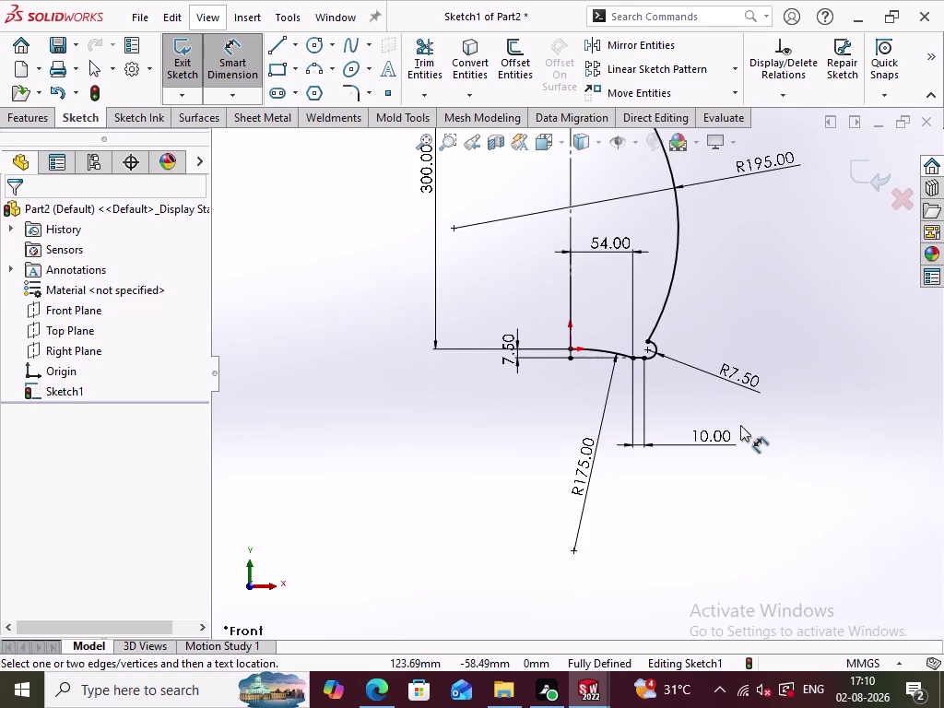
scroll(up, 3)
Exit the sketch and revolve Sketch1 360° about the centreline into Surface-Revolve1.
scroll(up, 3)
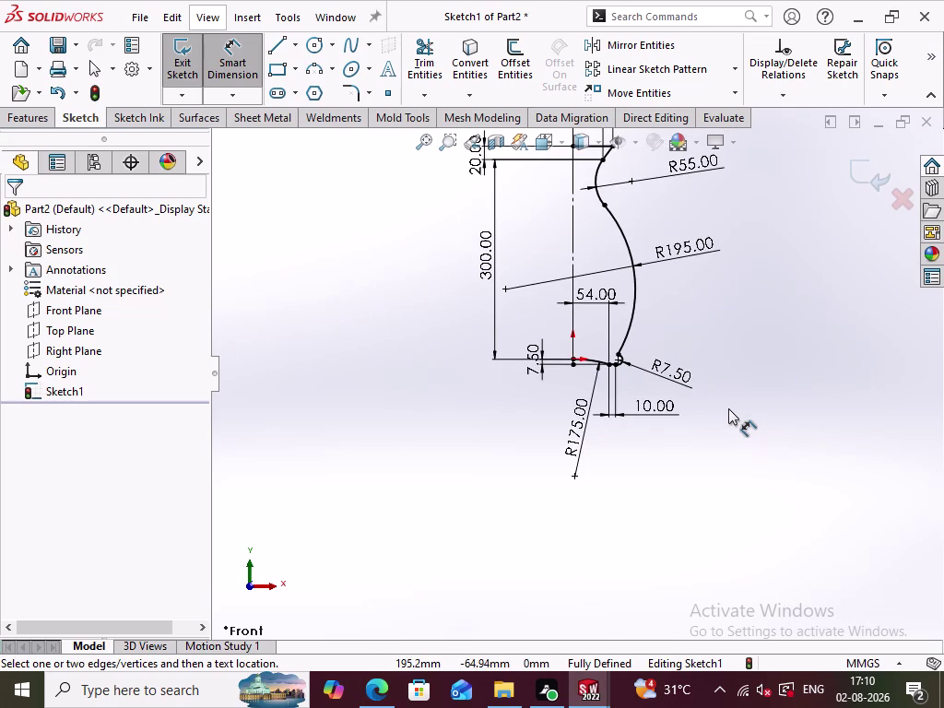
scroll(down, 3)
scroll(up, 3)
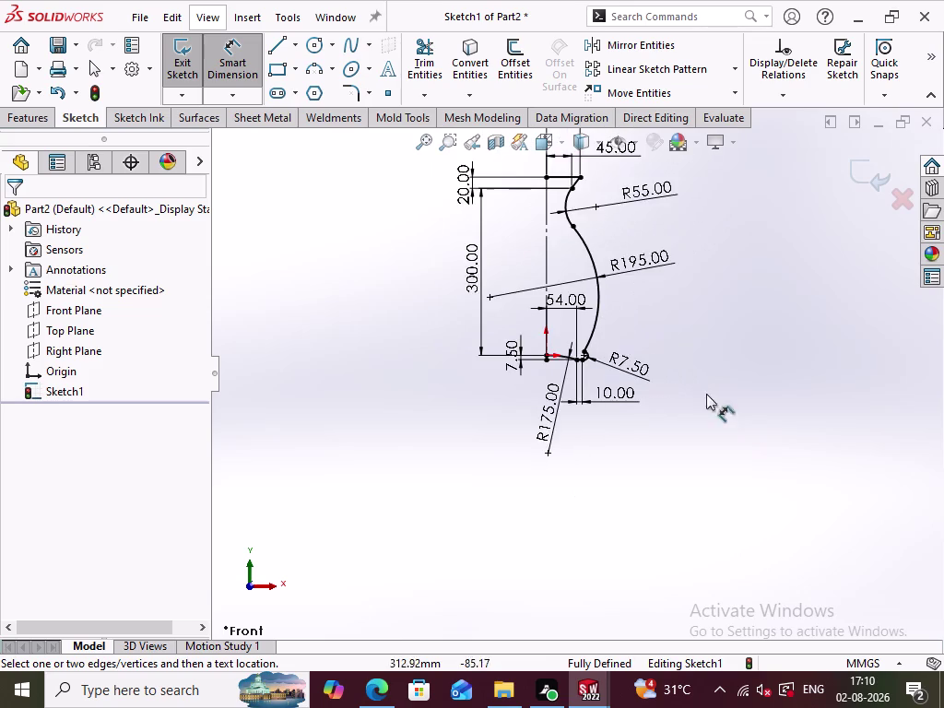
scroll(up, 3)
click(881, 176)
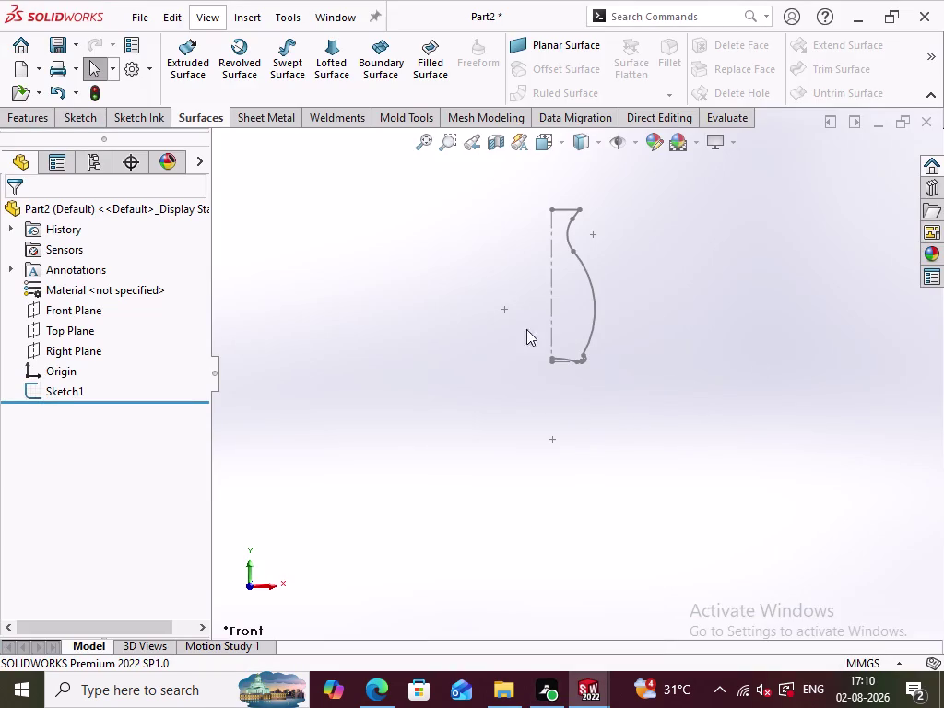
click(555, 265)
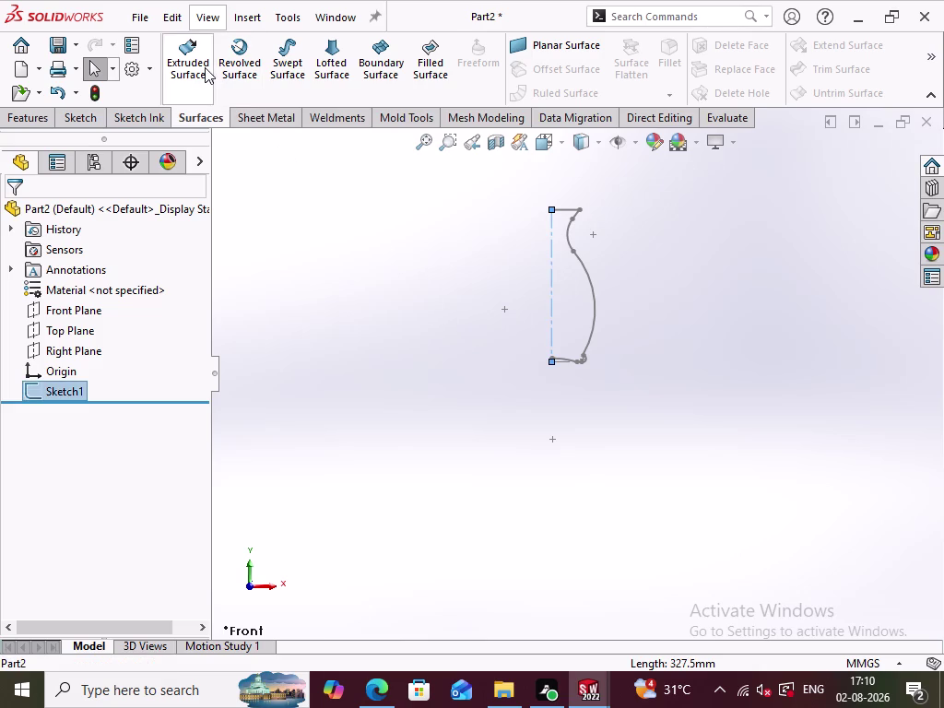
click(240, 64)
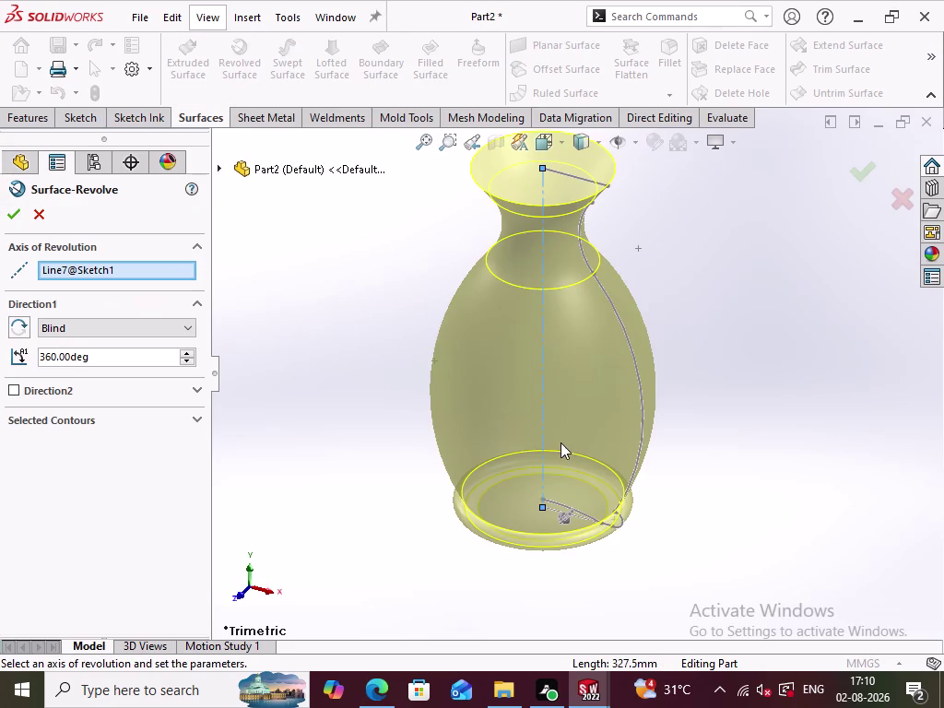
scroll(up, 3)
click(12, 207)
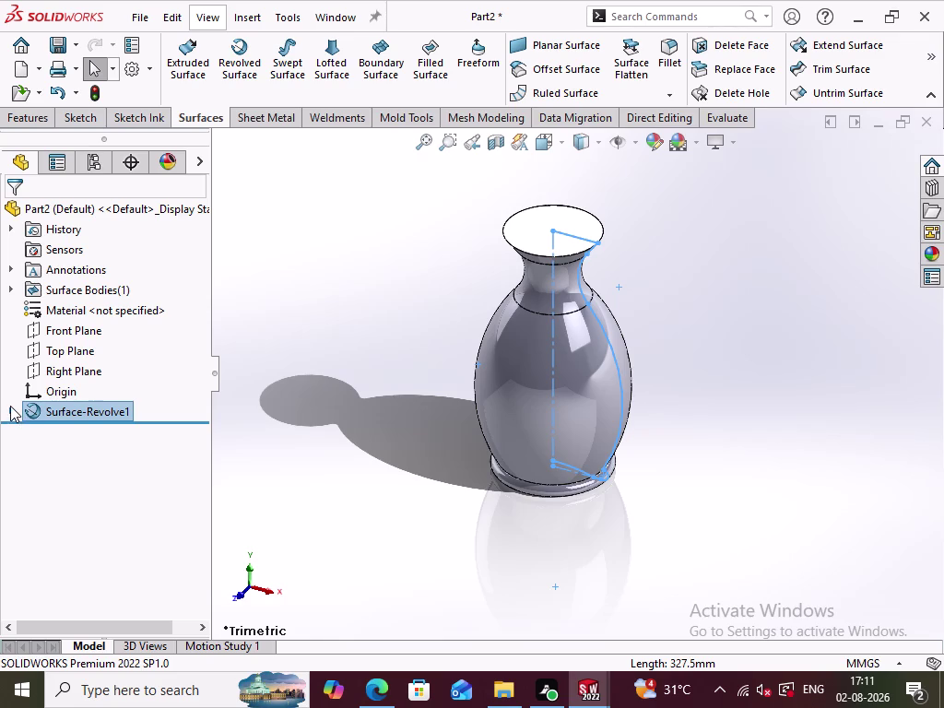
Edit Sketch1, set the 60 mm top line to construction, and rebuild the open-mouthed vase.
double_click(10, 406)
click(6, 409)
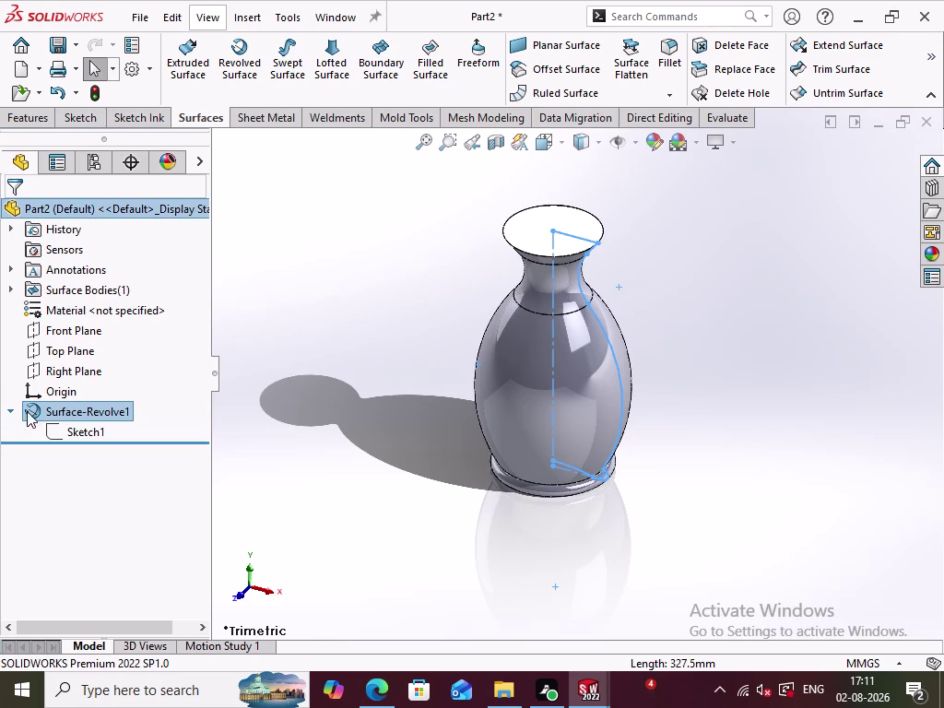
click(80, 425)
click(101, 377)
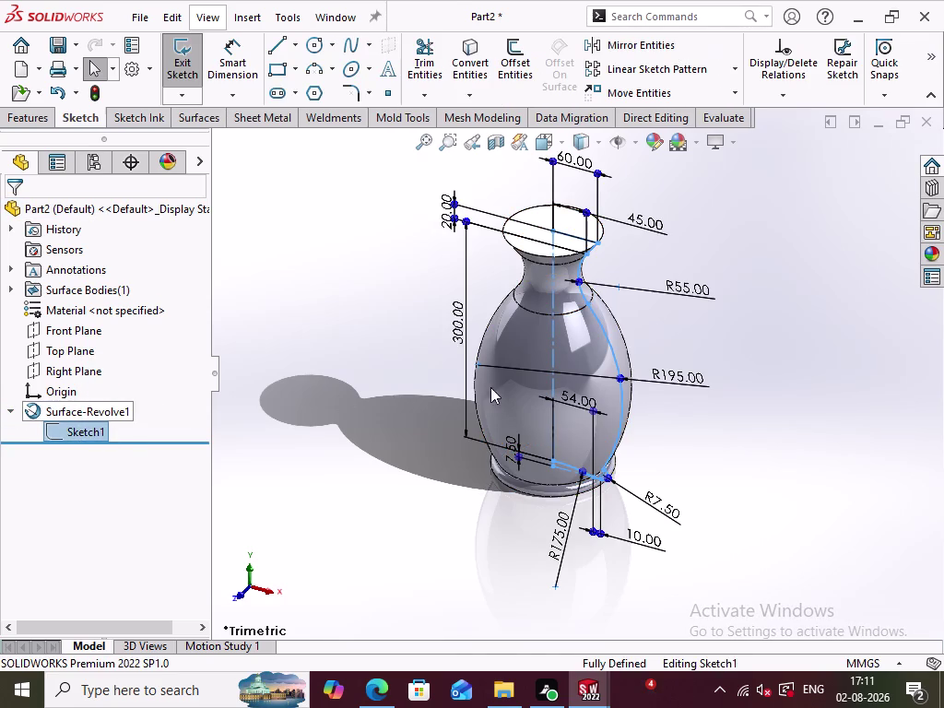
scroll(up, 3)
click(569, 226)
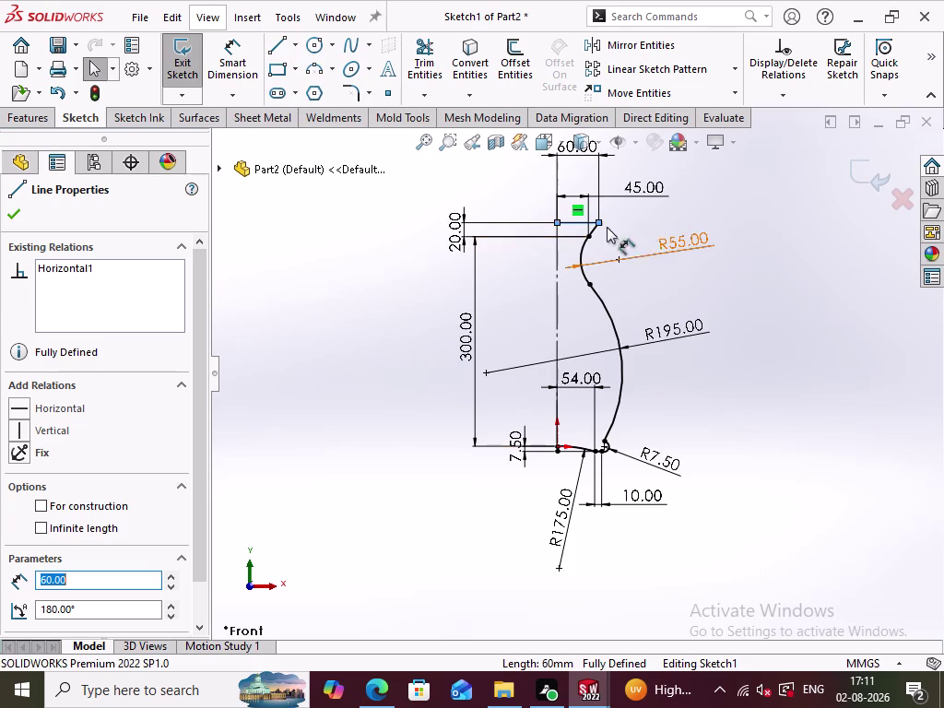
click(97, 503)
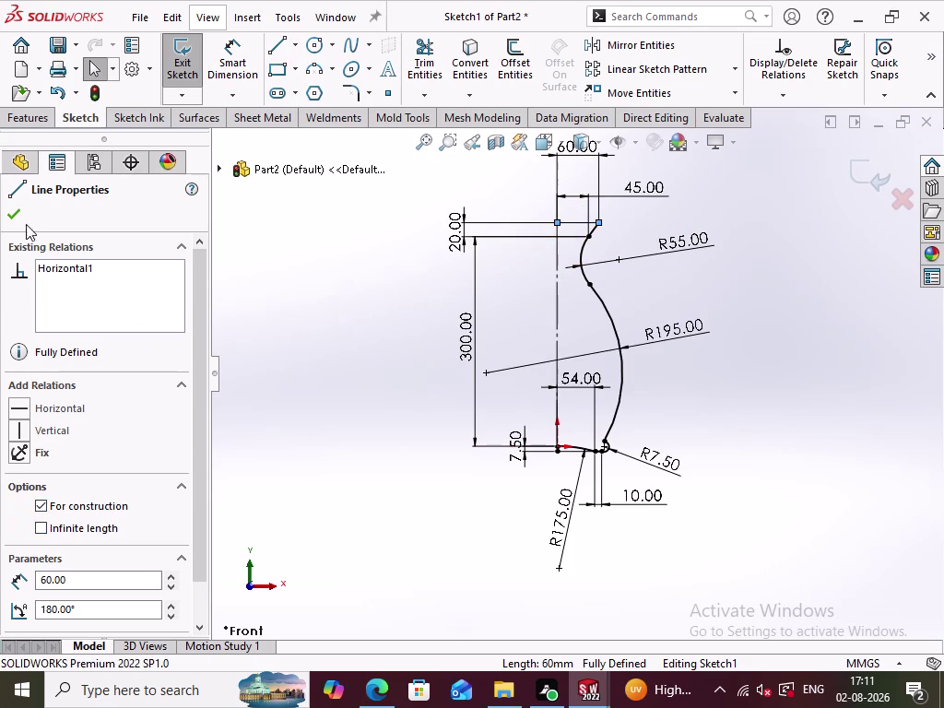
click(17, 213)
click(849, 170)
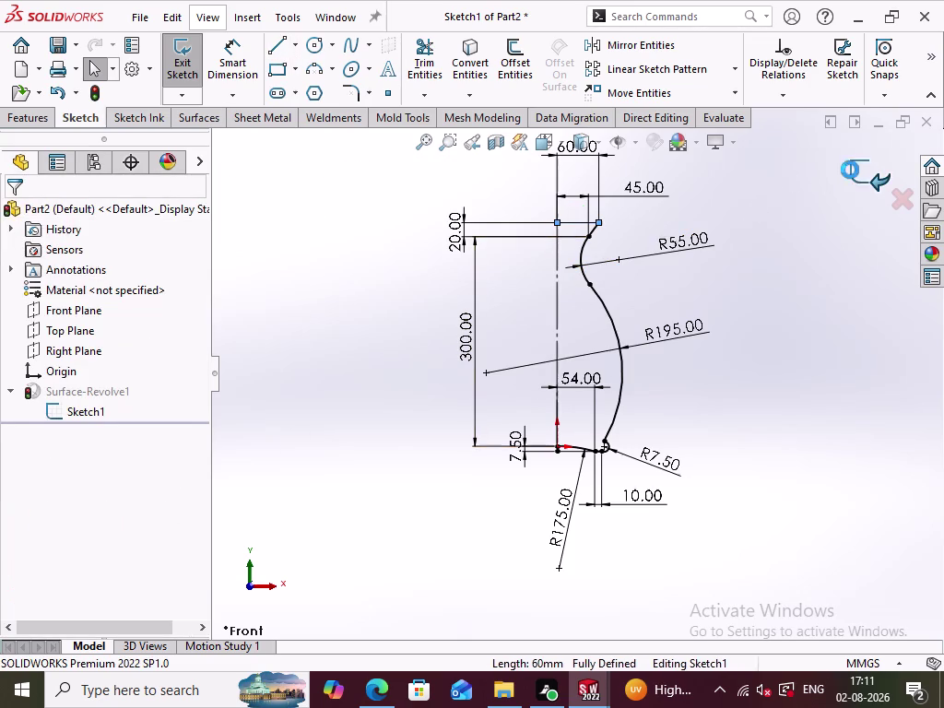
middle_drag(759, 291, 757, 481)
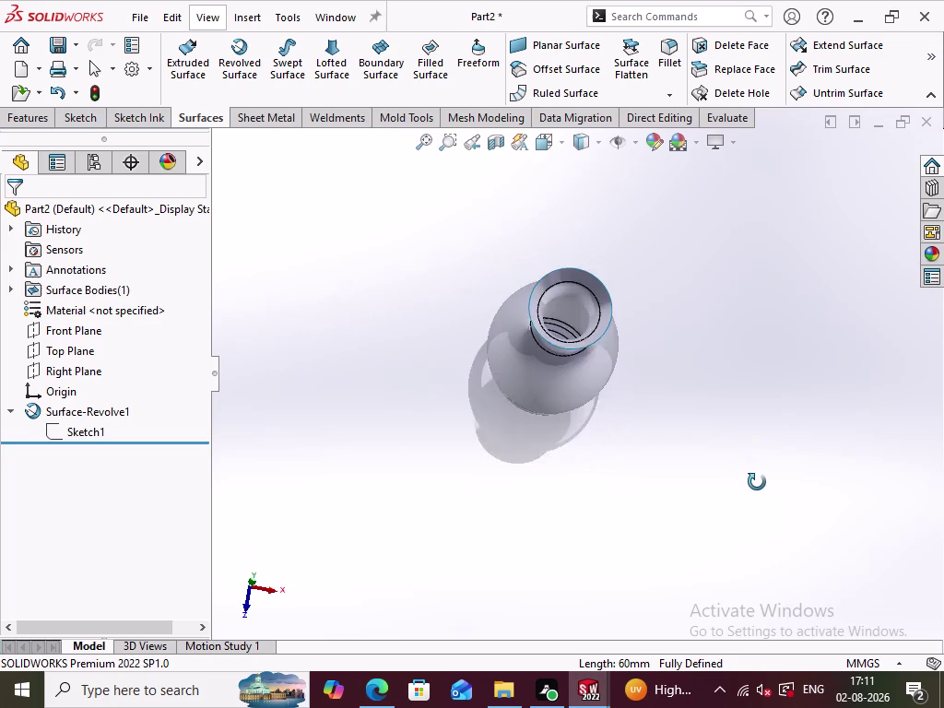
middle_drag(757, 481, 744, 188)
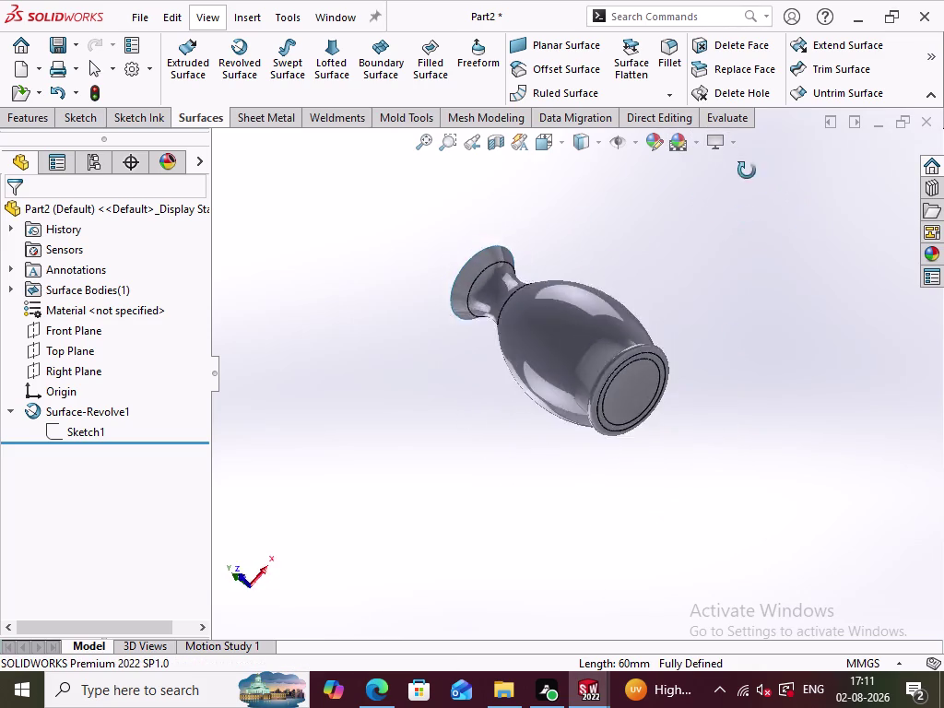
middle_drag(745, 188, 774, 139)
middle_drag(762, 327, 742, 209)
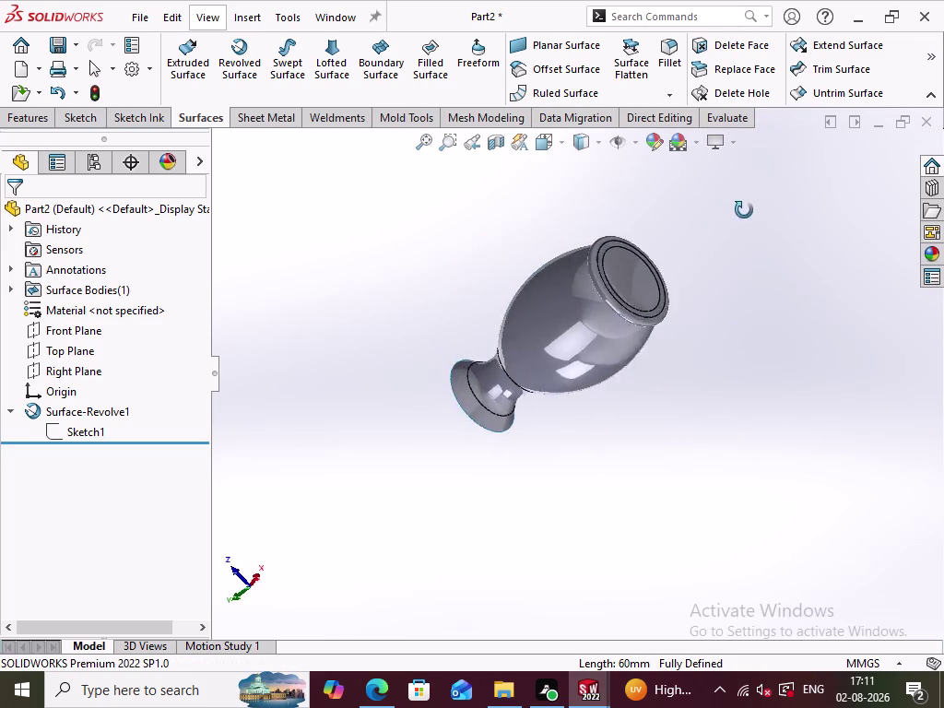
middle_drag(743, 209, 847, 17)
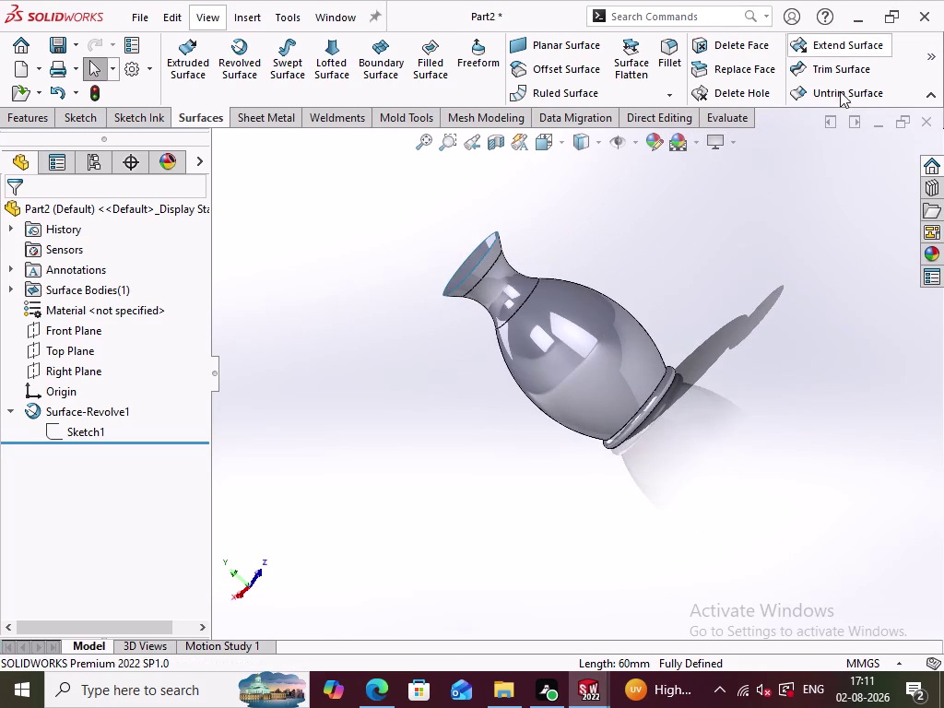
key(ctrl+7)
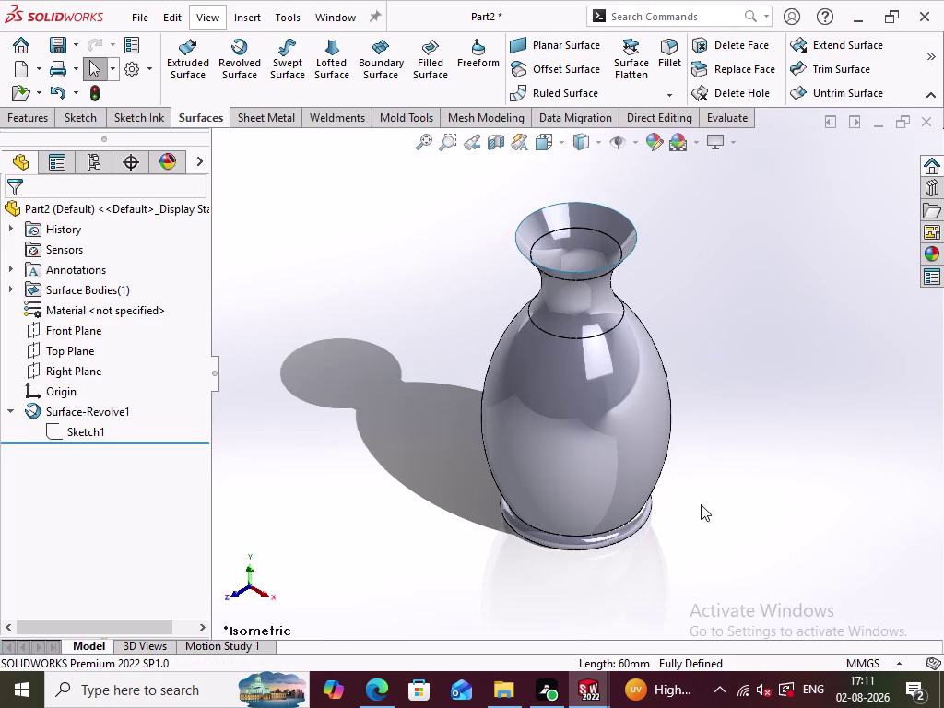
scroll(up, 3)
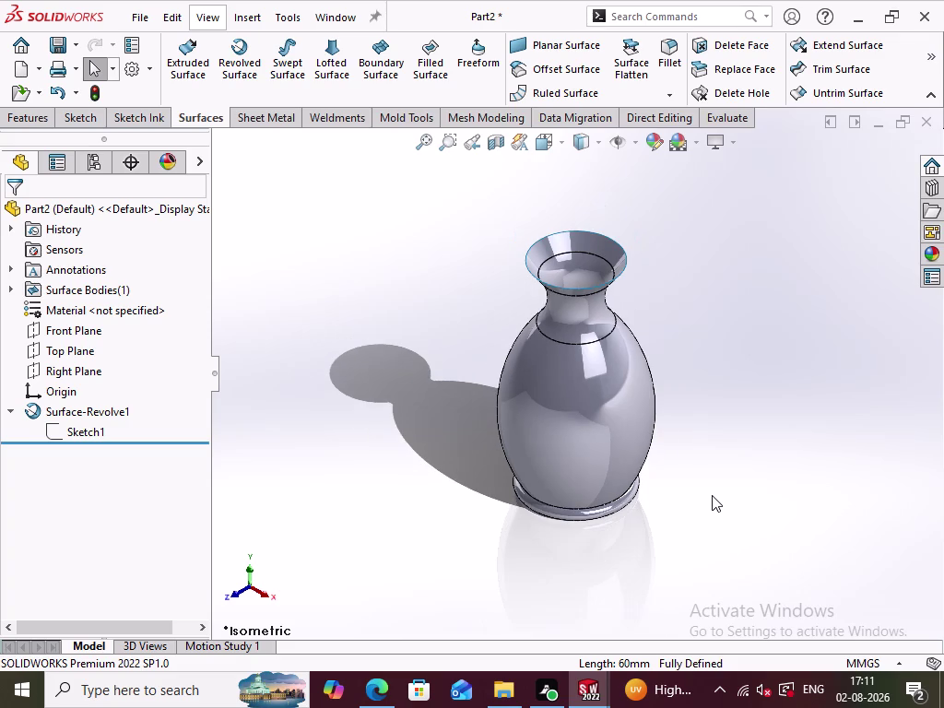
middle_drag(677, 542, 695, 436)
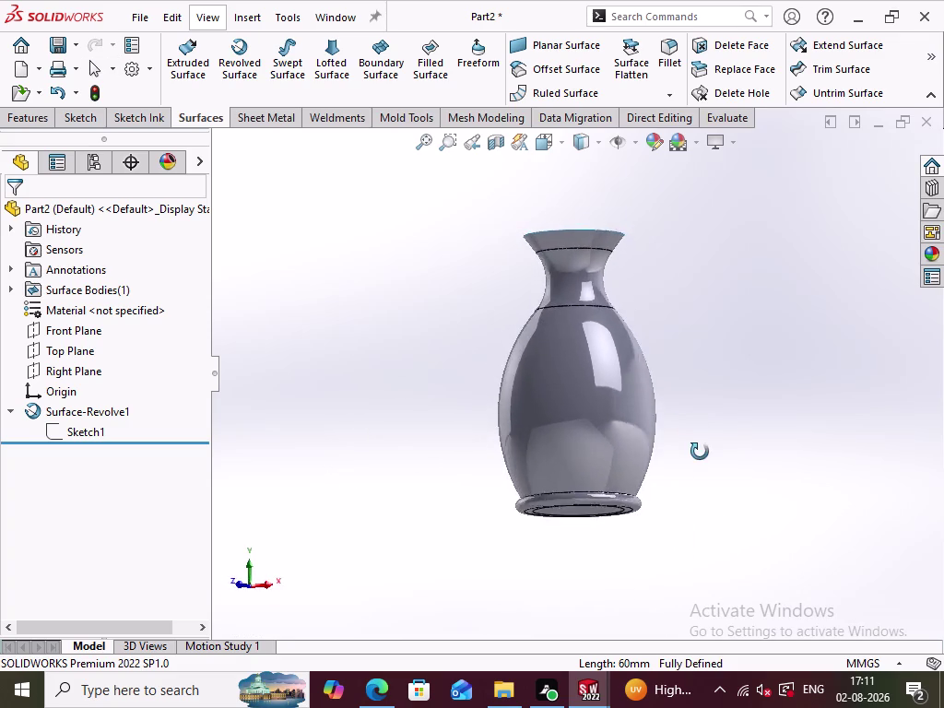
middle_drag(695, 435, 703, 468)
key(ctrl+1)
scroll(up, 3)
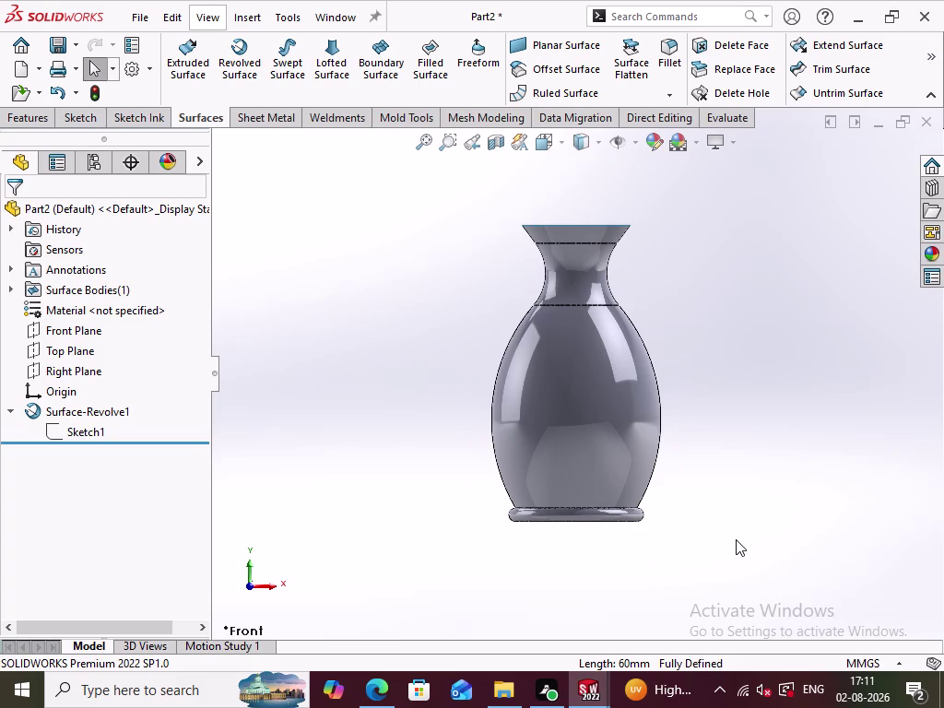
click(97, 426)
click(110, 375)
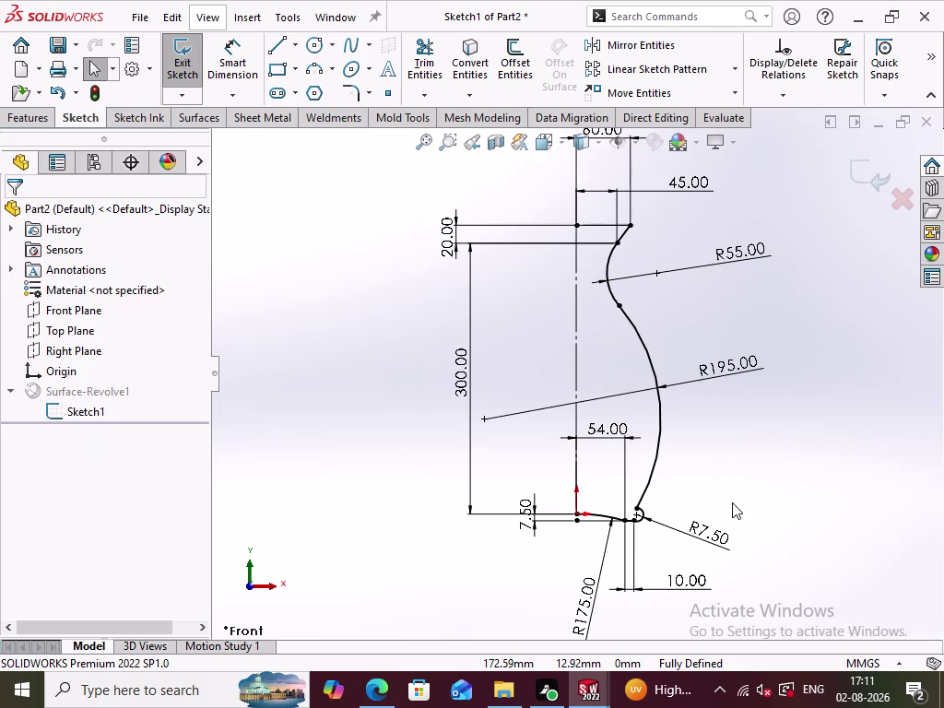
Exit Sketch1 without changes to rebuild the open-topped revolved vase.
click(867, 178)
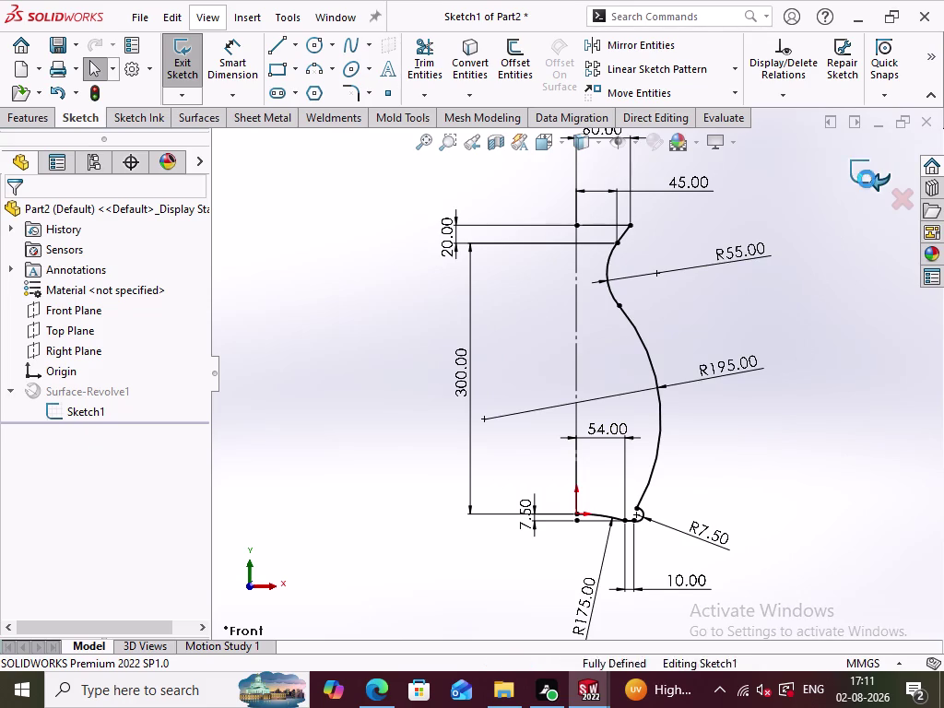
click(778, 420)
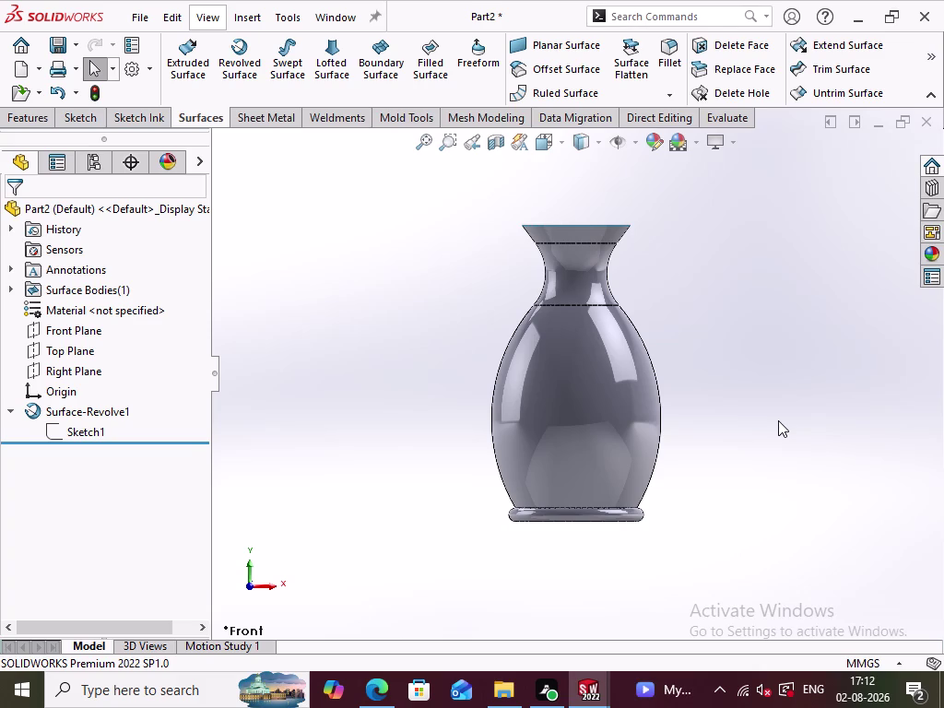
click(79, 428)
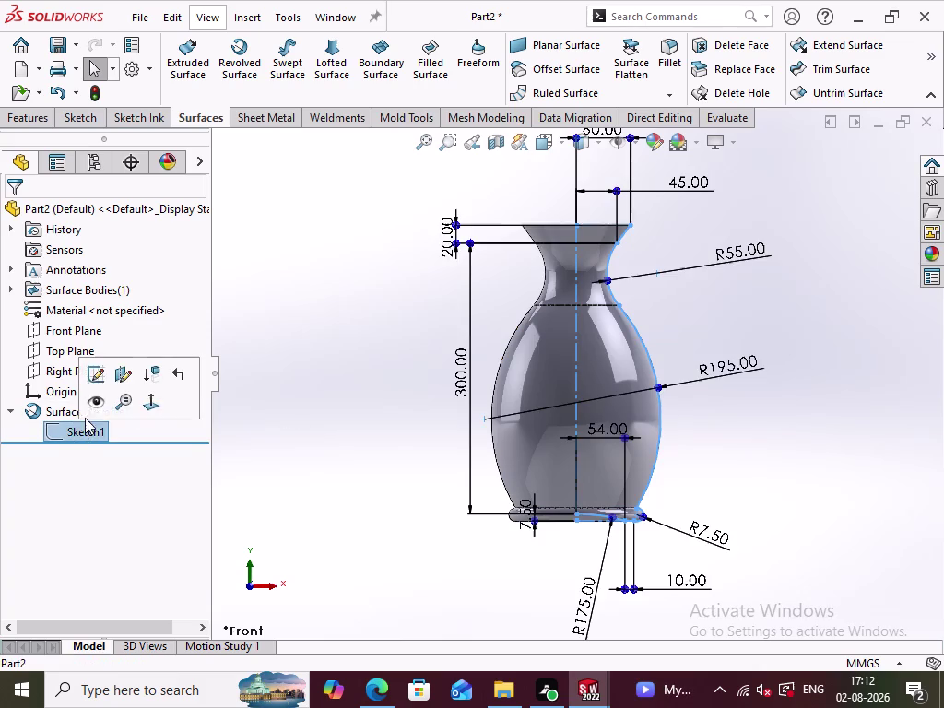
click(100, 375)
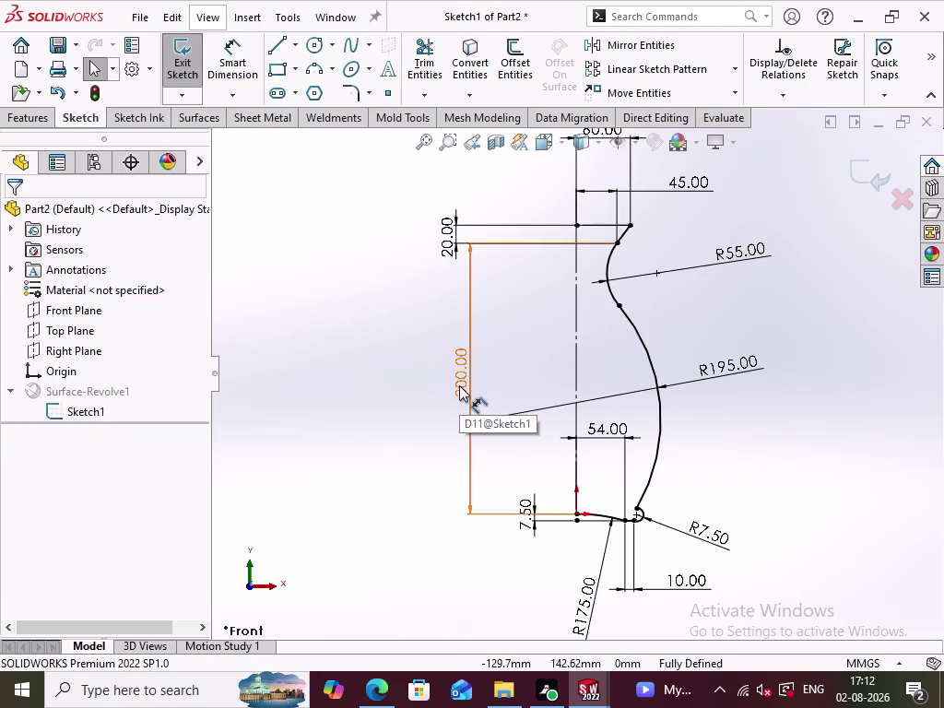
right_click(458, 369)
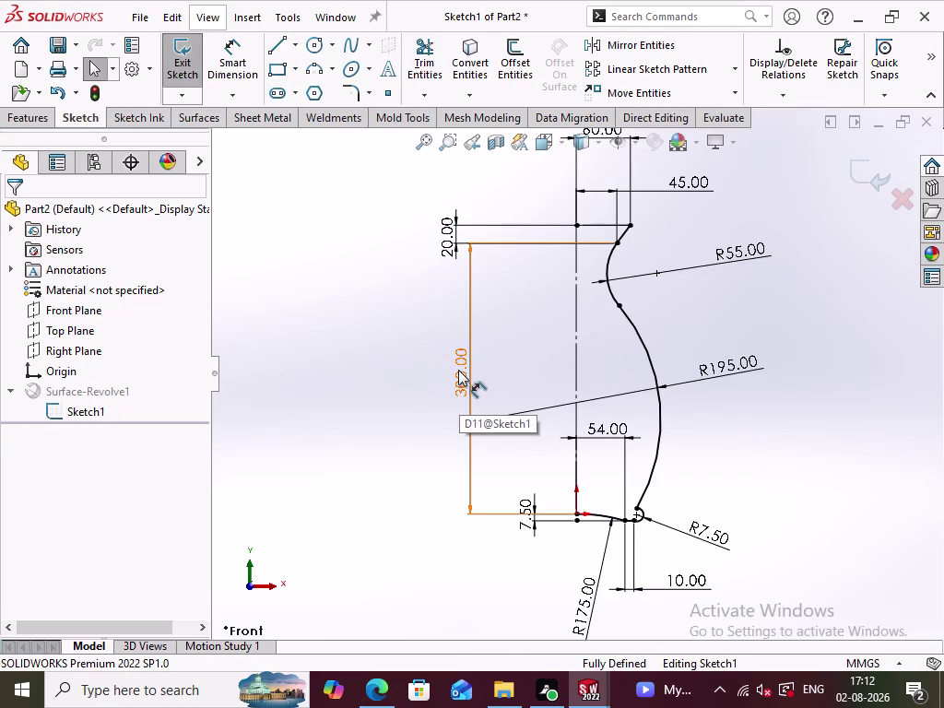
right_click(458, 369)
right_click(458, 370)
click(497, 441)
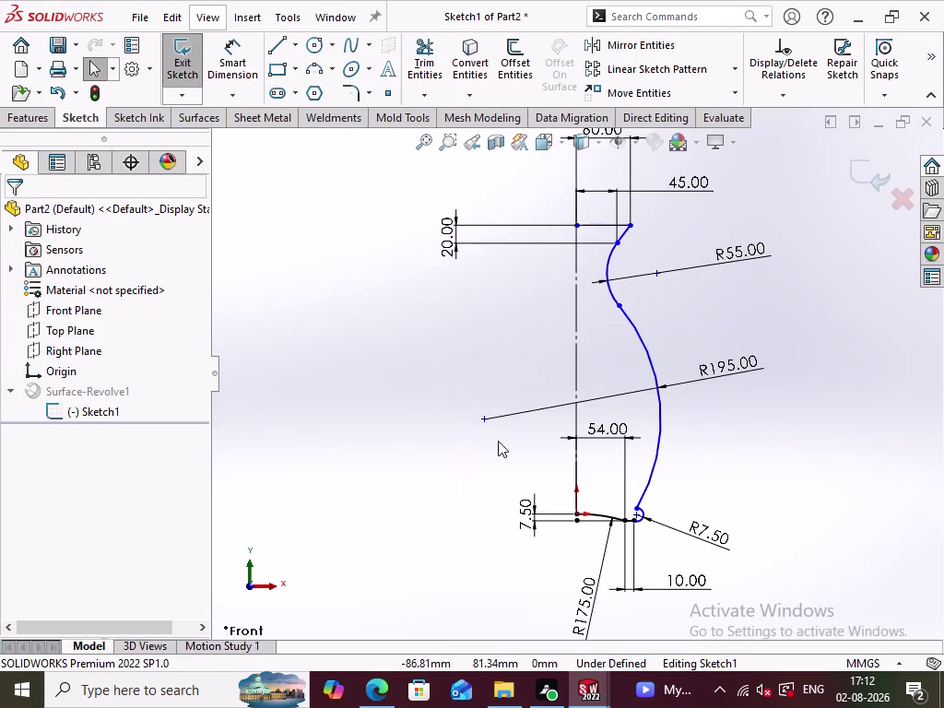
click(237, 66)
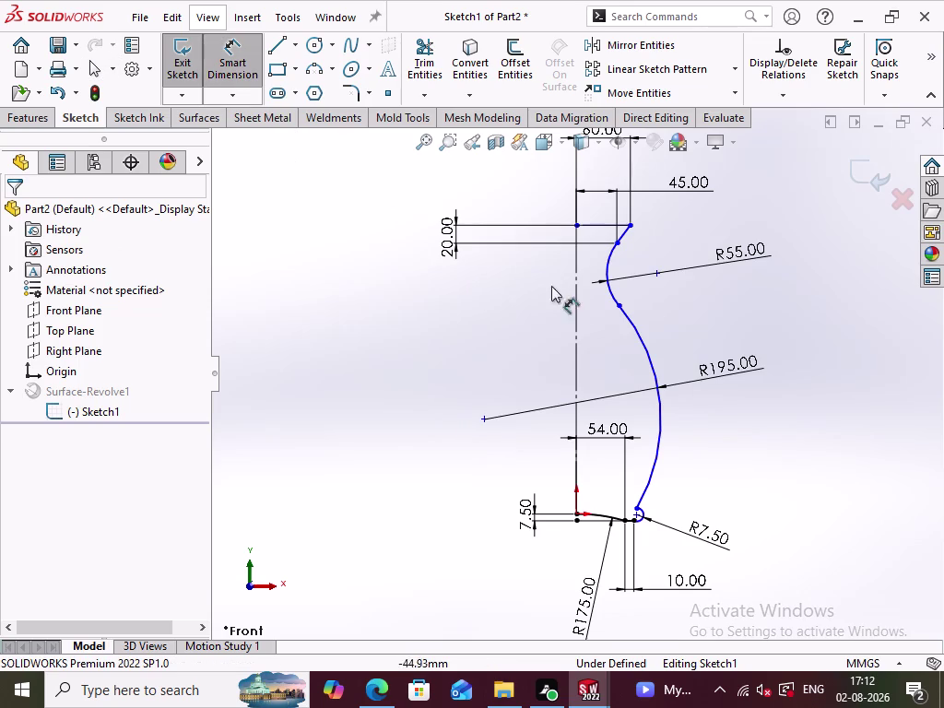
click(580, 229)
click(618, 307)
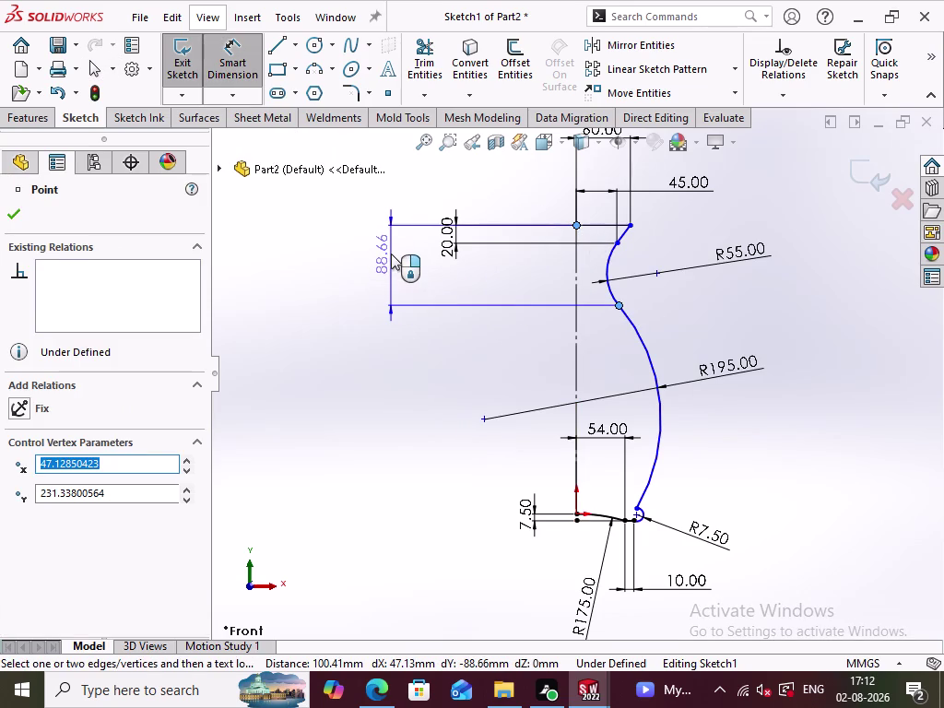
click(391, 253)
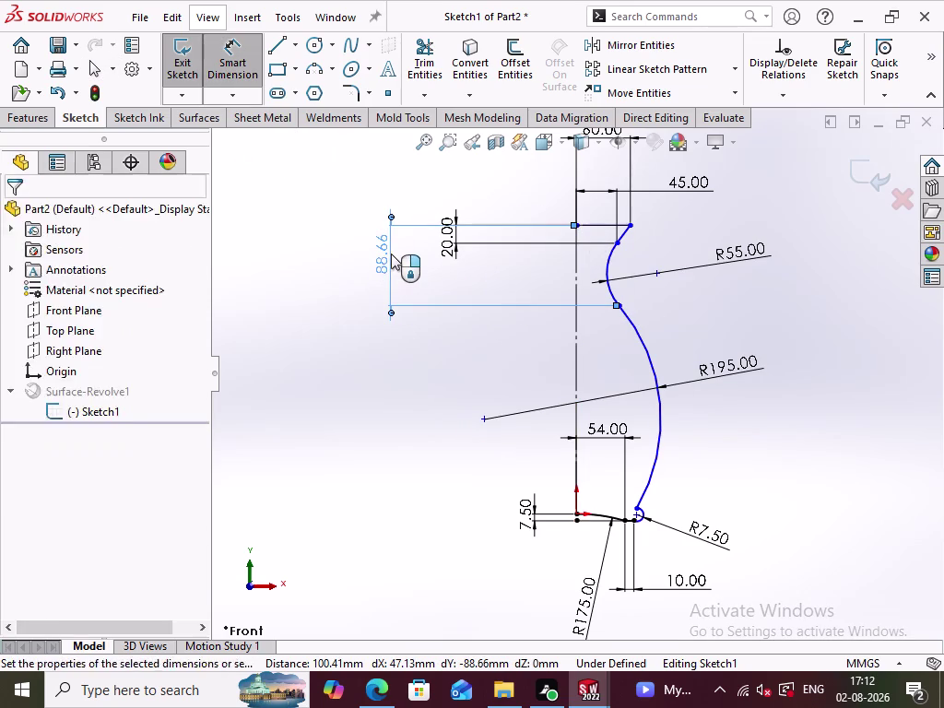
double_click(382, 261)
double_click(611, 259)
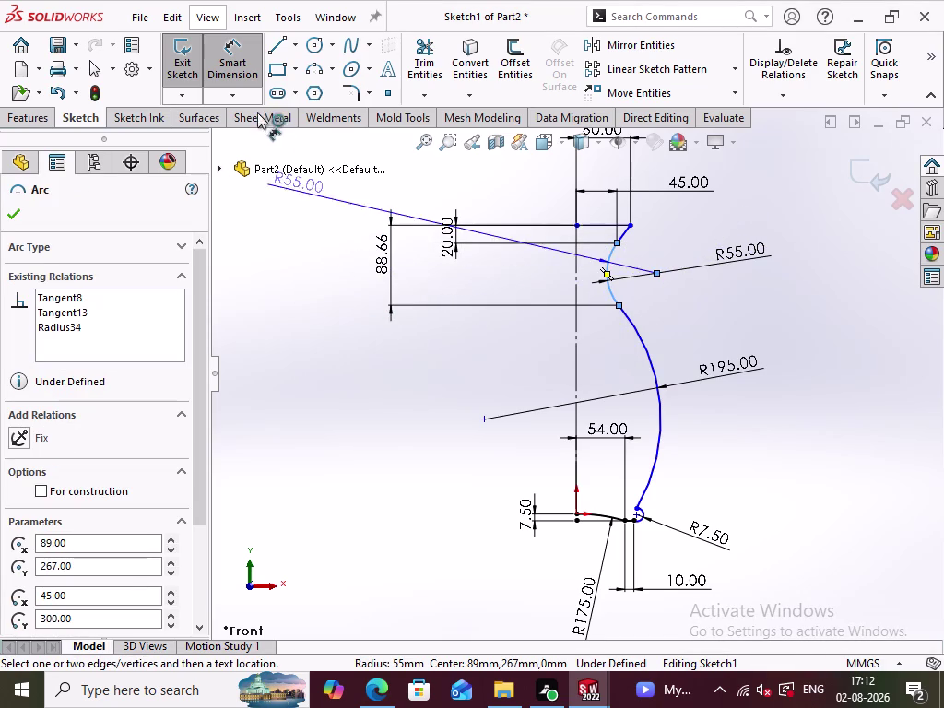
click(235, 60)
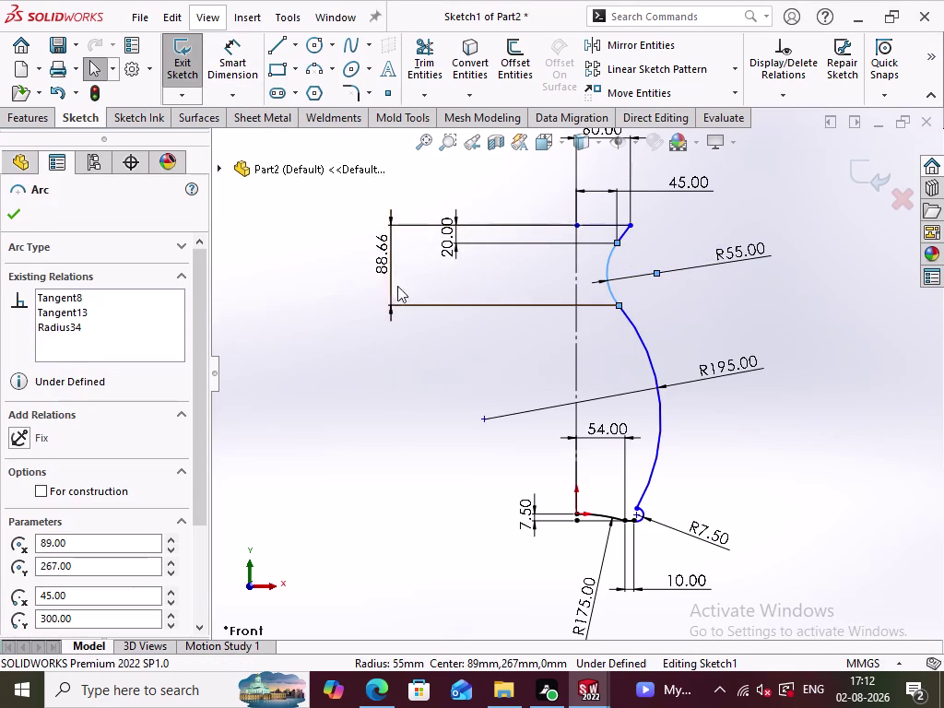
double_click(383, 253)
click(616, 251)
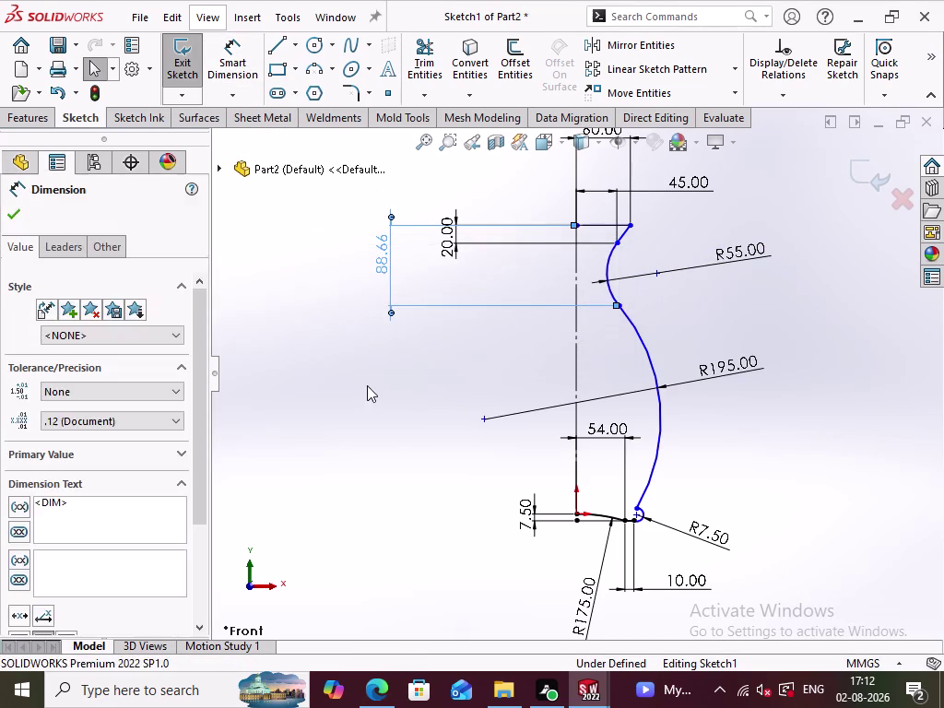
key(ctrl+z)
key(ctrl+z)
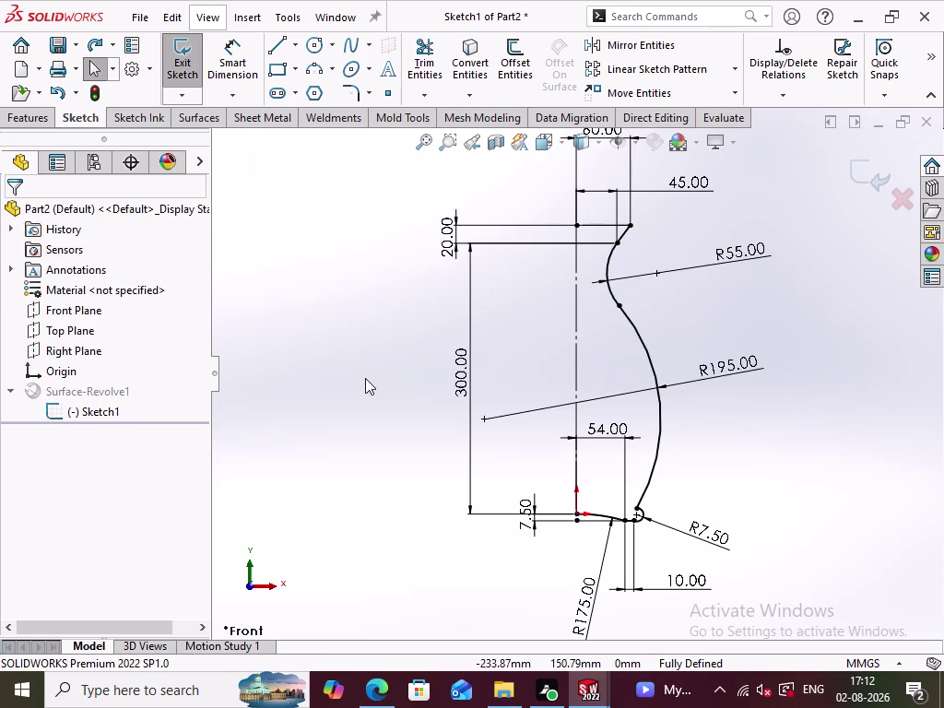
click(861, 183)
click(781, 405)
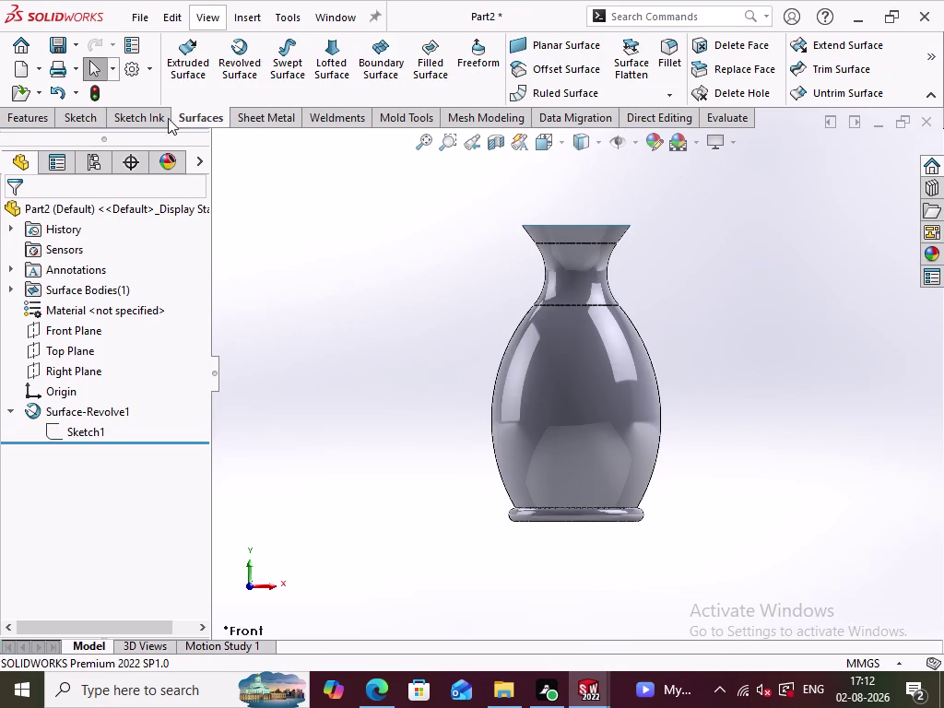
Return to the front view and open Sketch2 on the Front Plane.
click(93, 96)
middle_drag(386, 302, 474, 438)
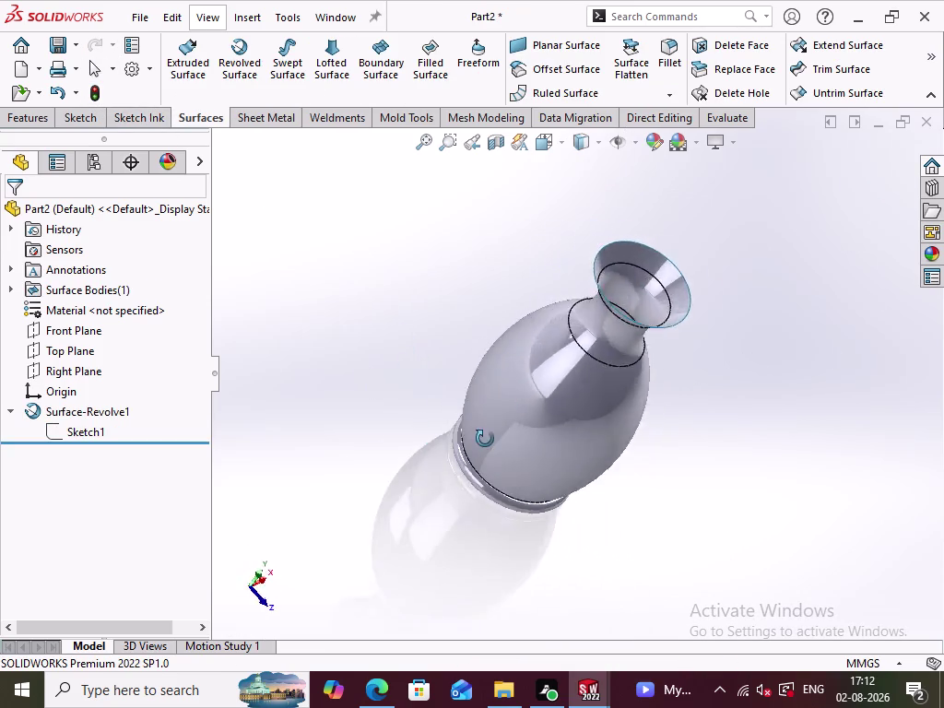
middle_drag(474, 439, 532, 408)
key(ctrl+7)
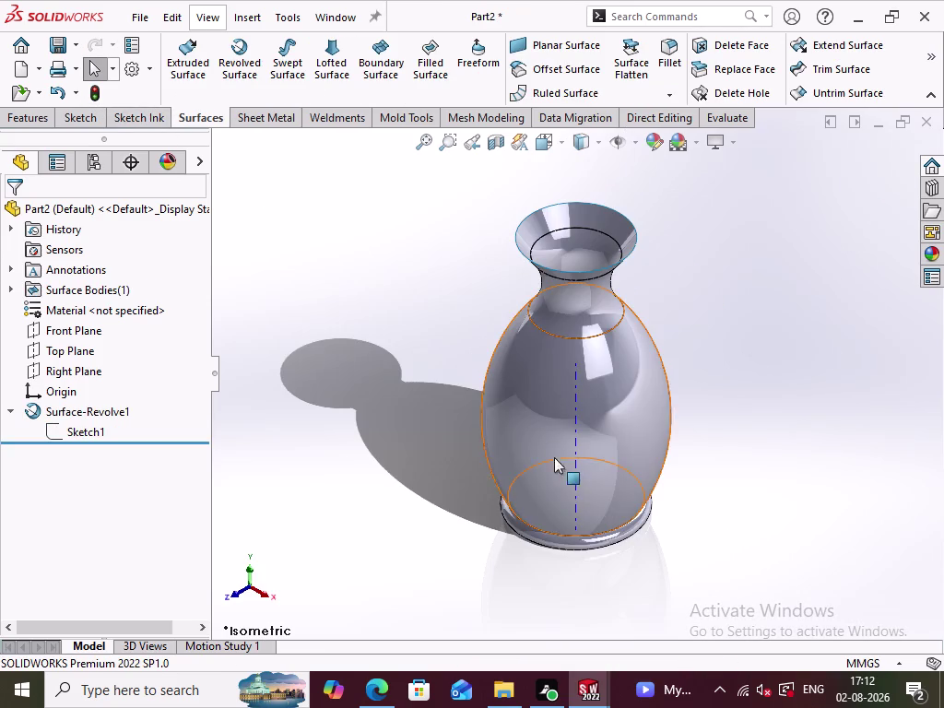
click(743, 487)
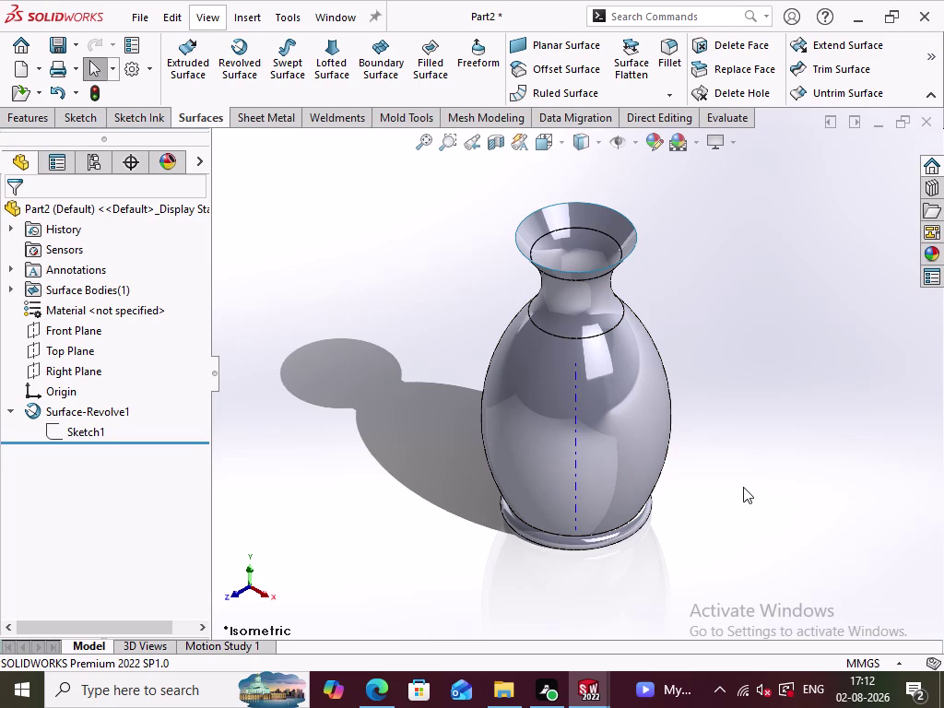
key(ctrl+7)
key(ctrl+1)
scroll(up, 3)
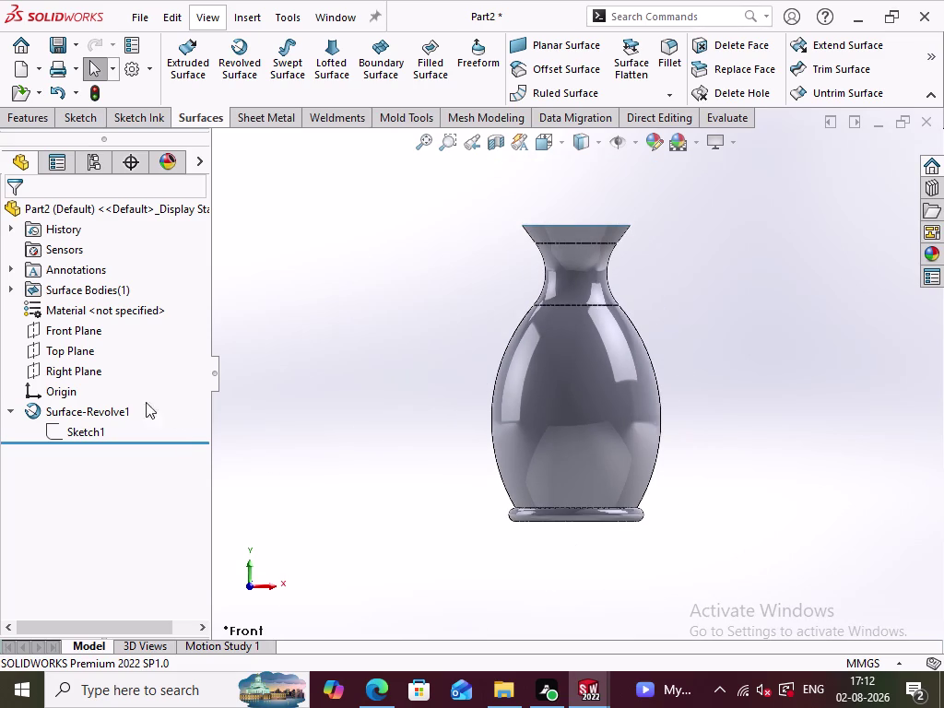
click(75, 330)
click(87, 298)
scroll(up, 3)
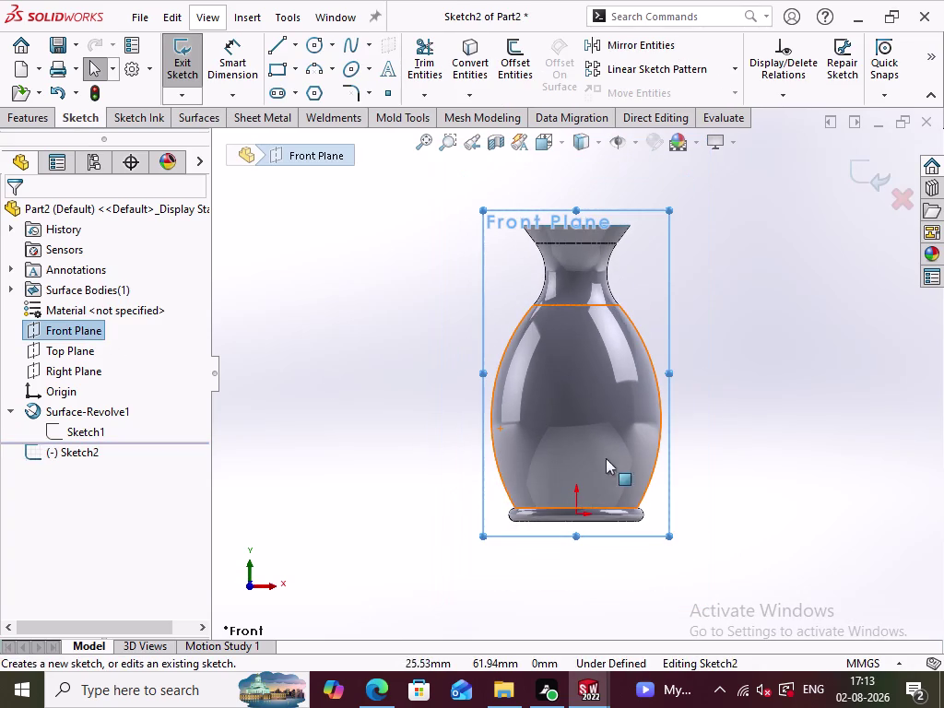
Discard the empty sketch and check the vase in isometric, then front view.
scroll(up, 3)
click(852, 176)
click(774, 338)
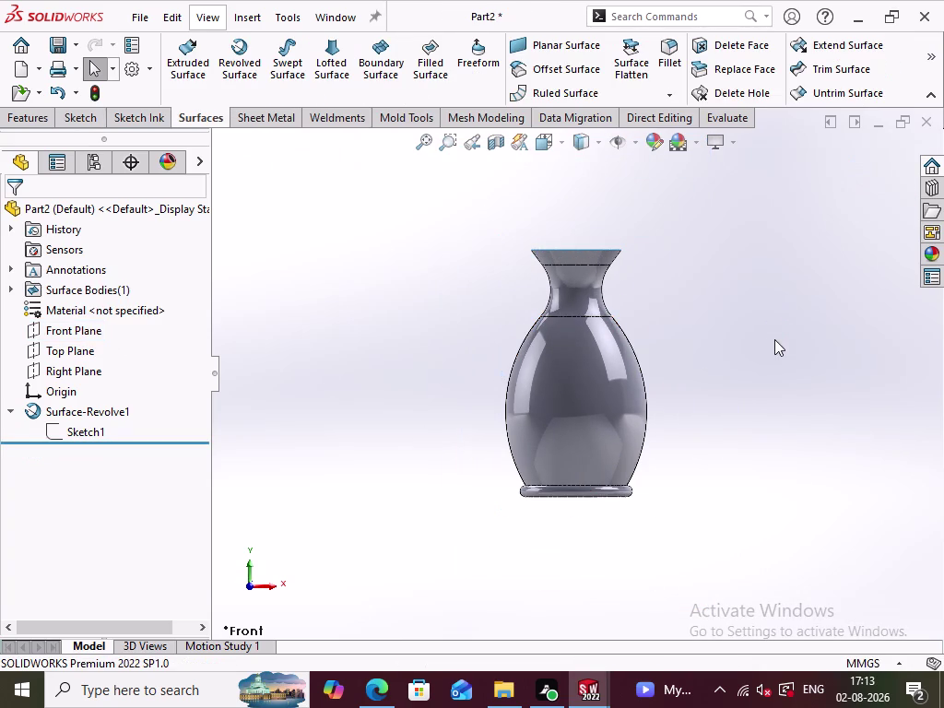
key(ctrl+7)
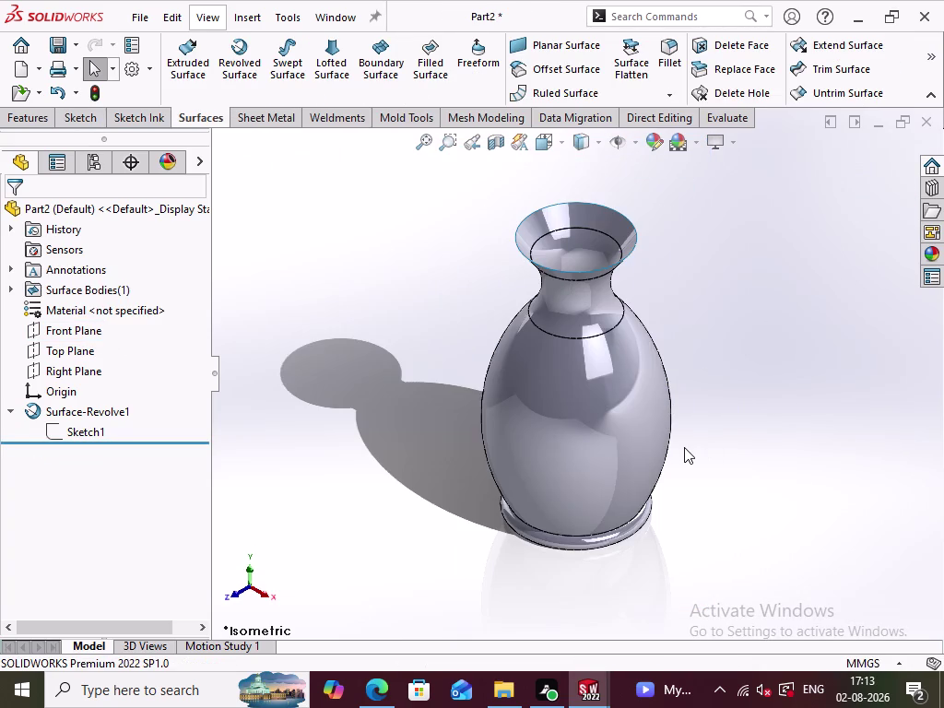
key(ctrl+1)
scroll(up, 3)
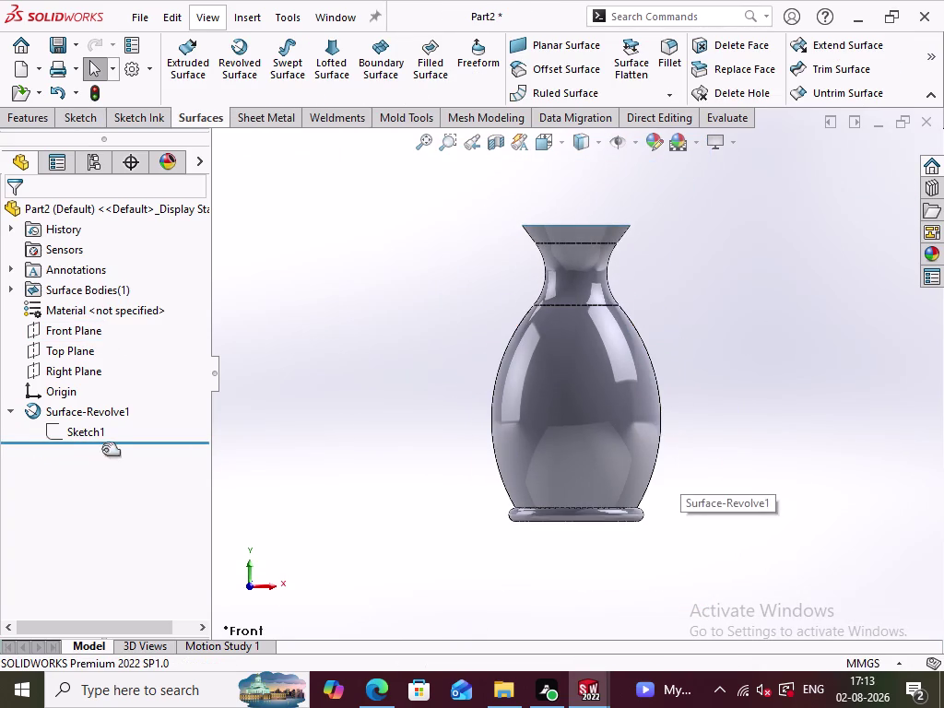
Start a new sketch on the Front Plane.
click(56, 322)
click(85, 298)
scroll(up, 3)
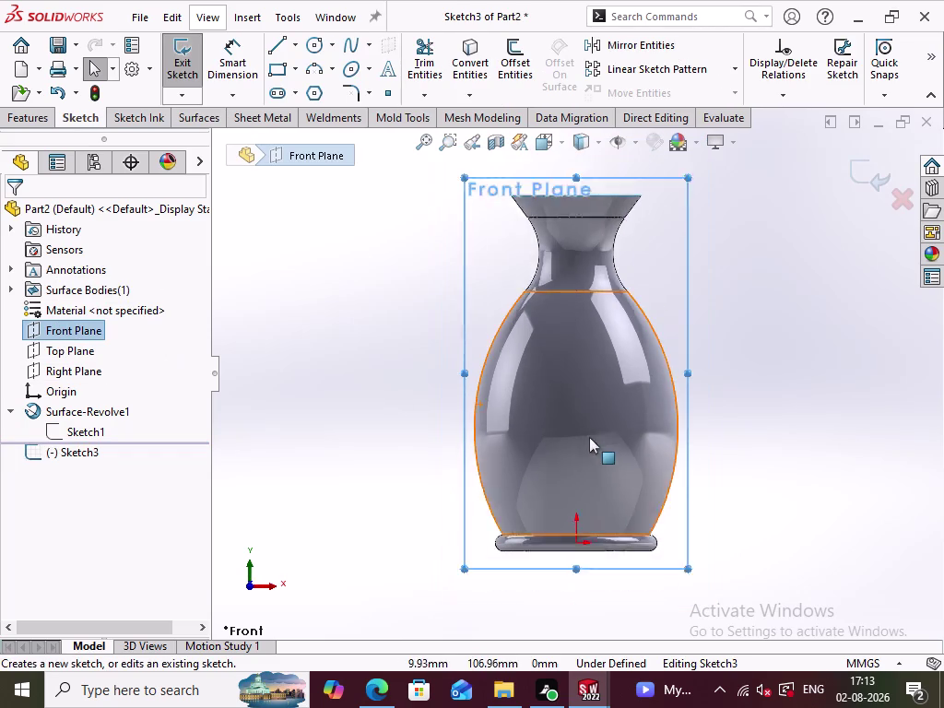
scroll(up, 3)
click(719, 336)
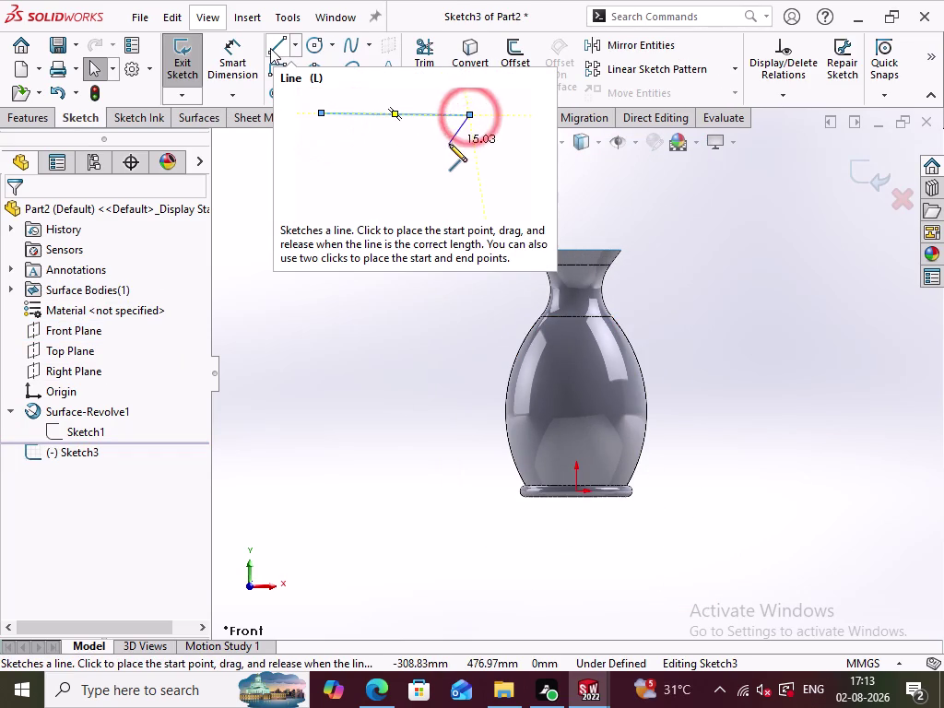
click(281, 49)
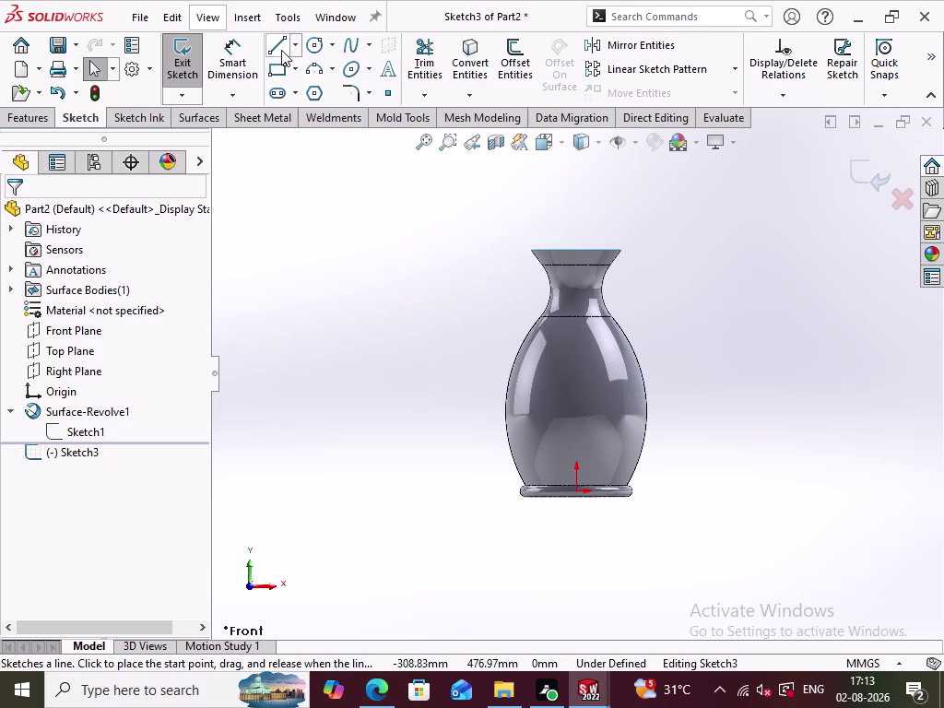
Draw a three-line handle path beside the vase neck.
click(631, 322)
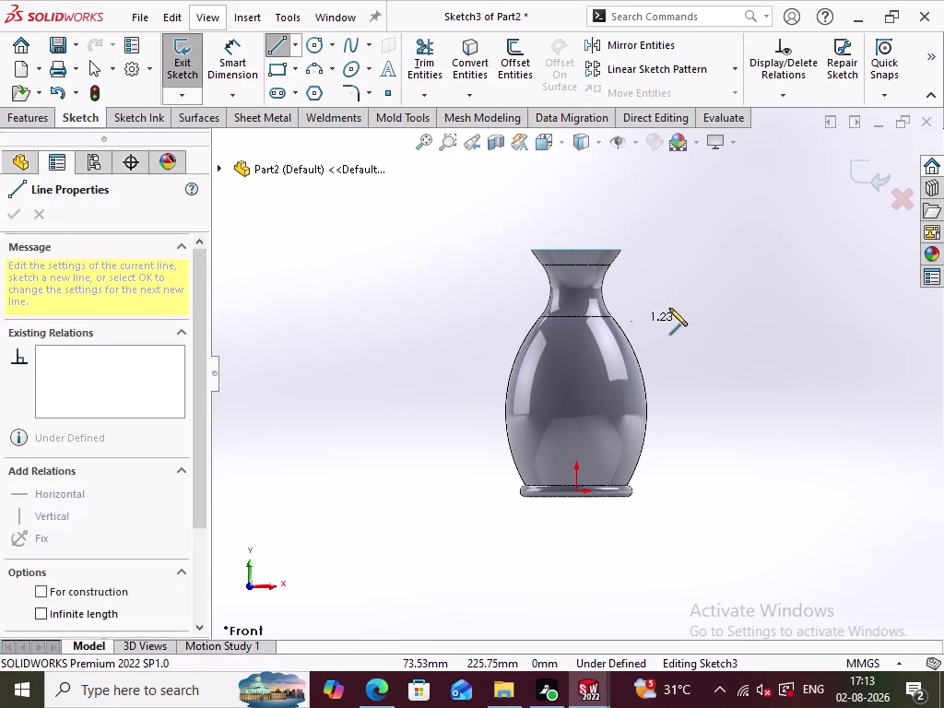
click(684, 303)
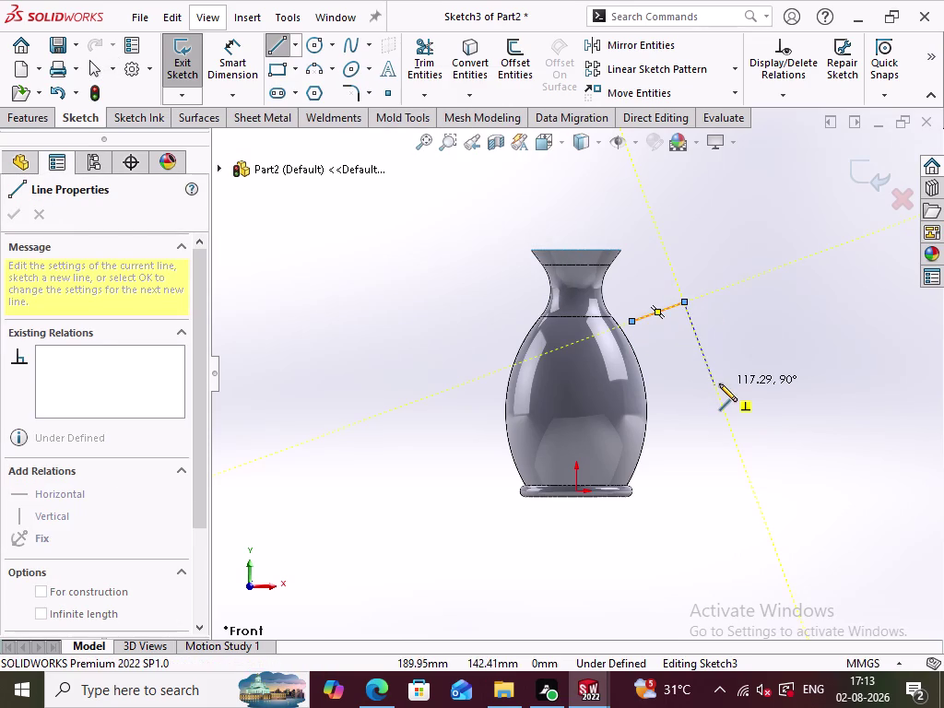
click(719, 383)
double_click(660, 403)
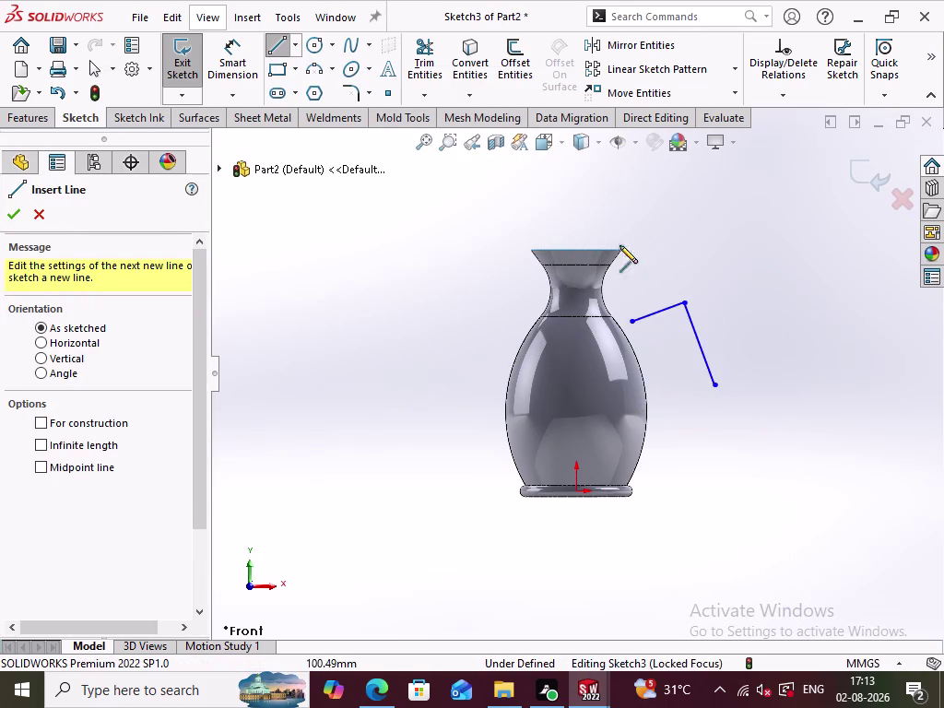
click(714, 385)
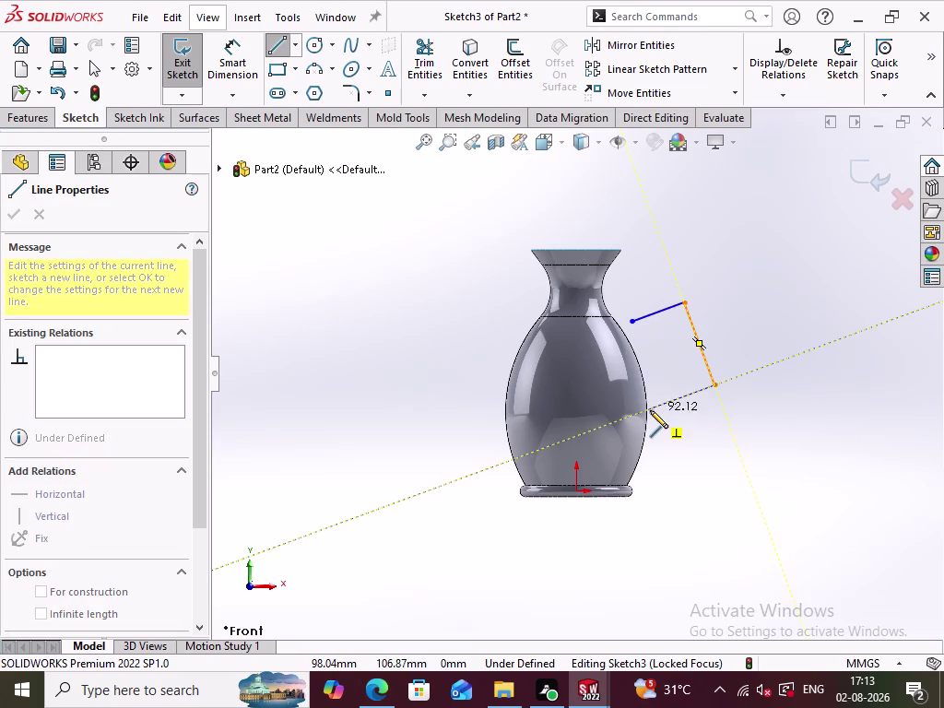
click(664, 405)
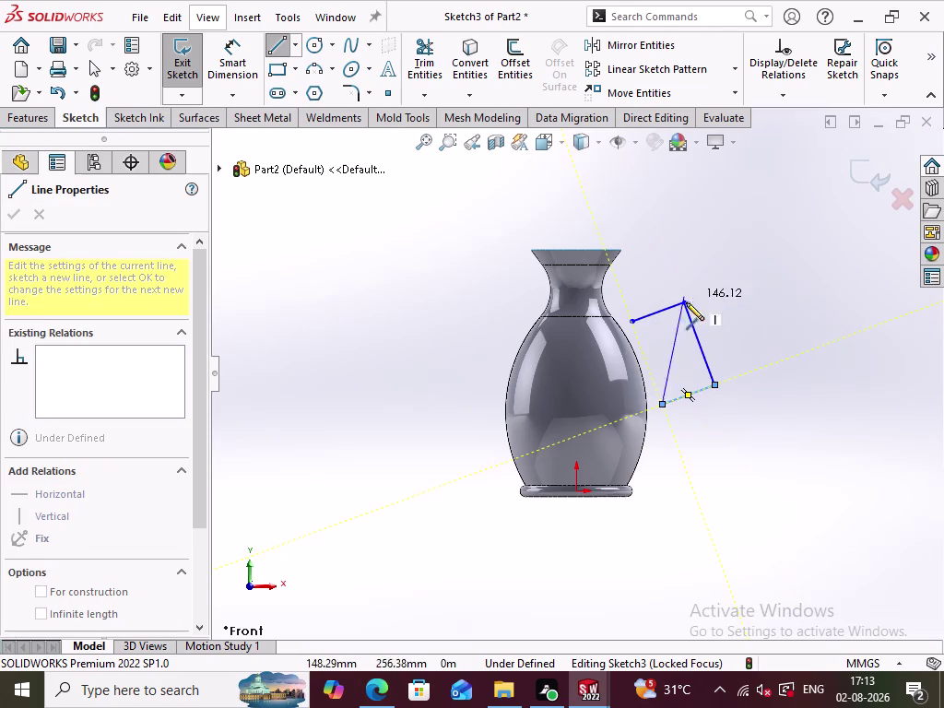
click(277, 52)
Drag the handle's lower and upper endpoints onto the vase's curved profile.
click(320, 323)
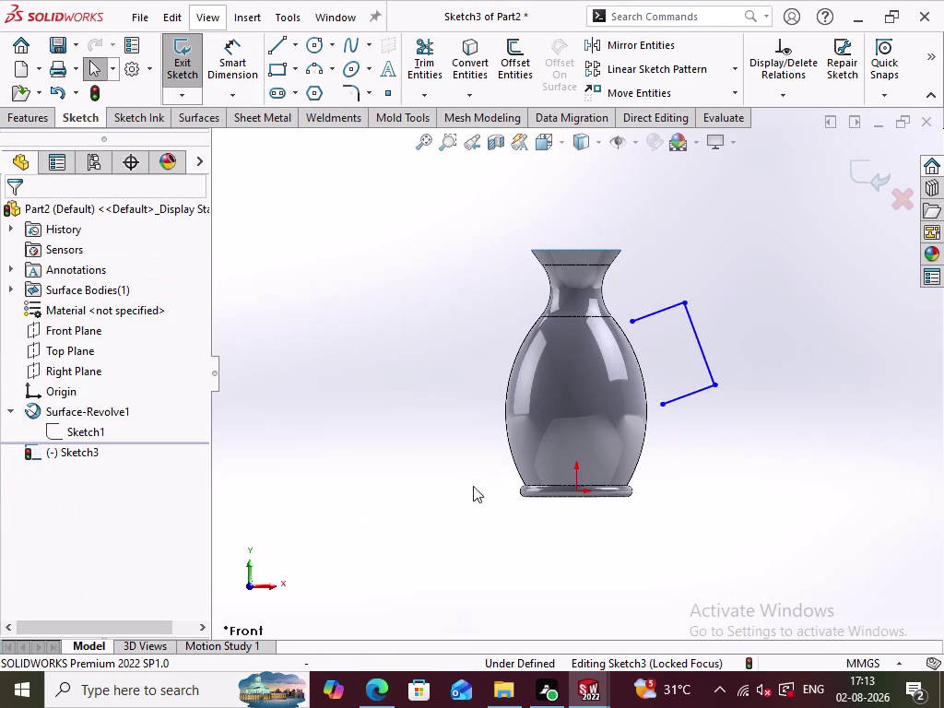
drag(663, 406, 668, 404)
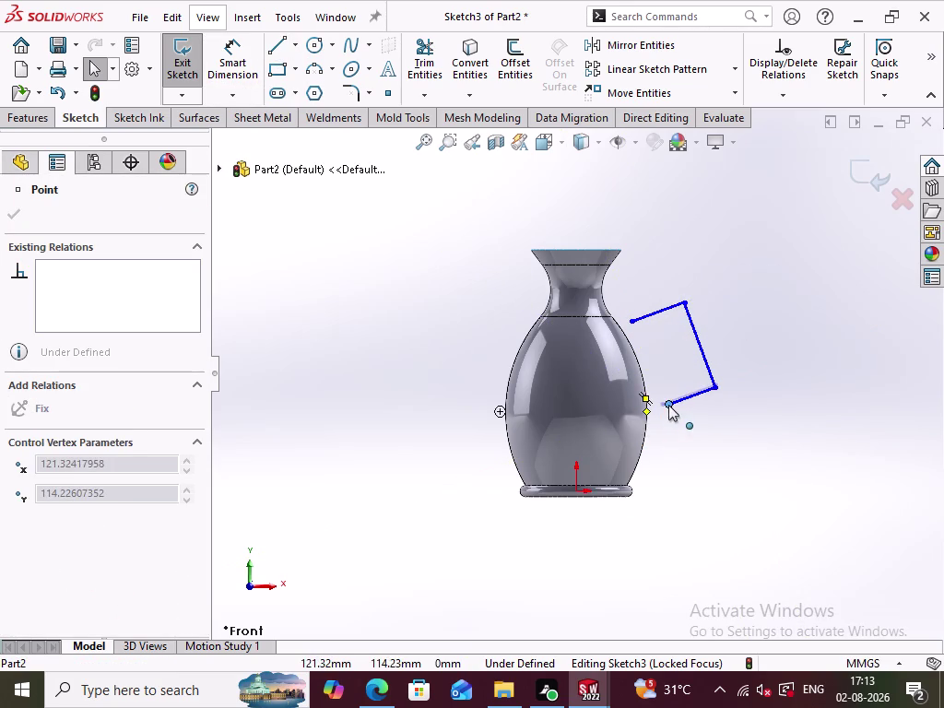
drag(668, 405, 646, 416)
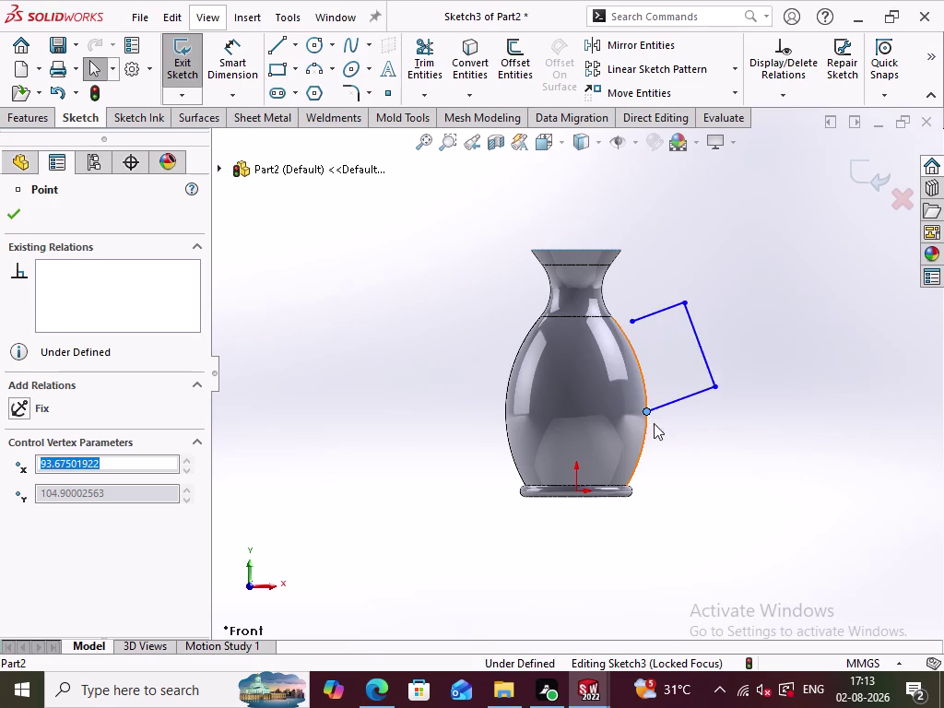
click(703, 424)
drag(634, 320, 620, 326)
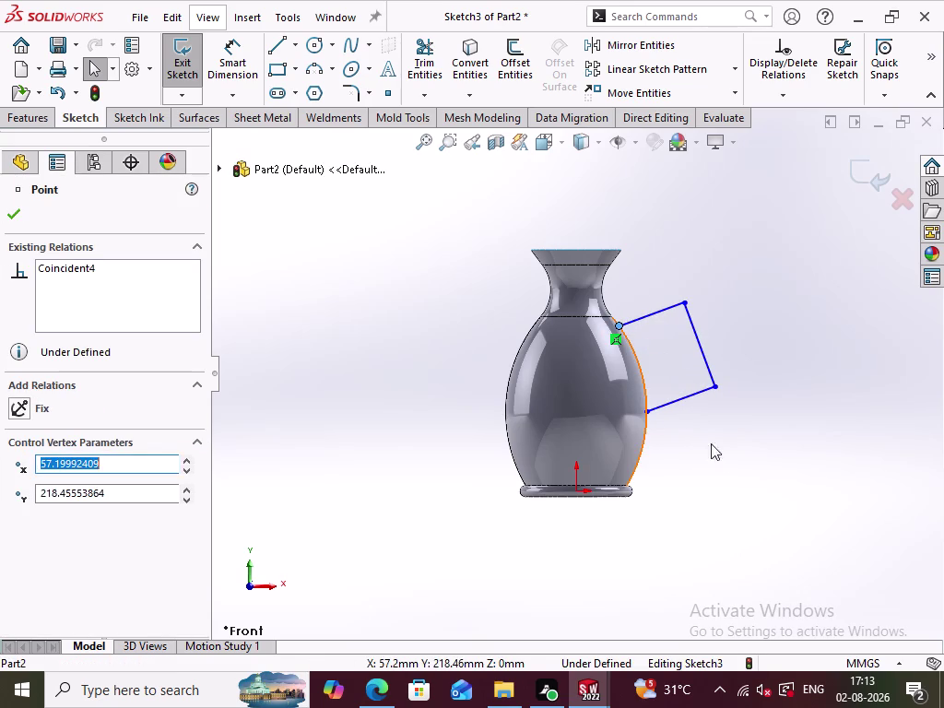
click(721, 454)
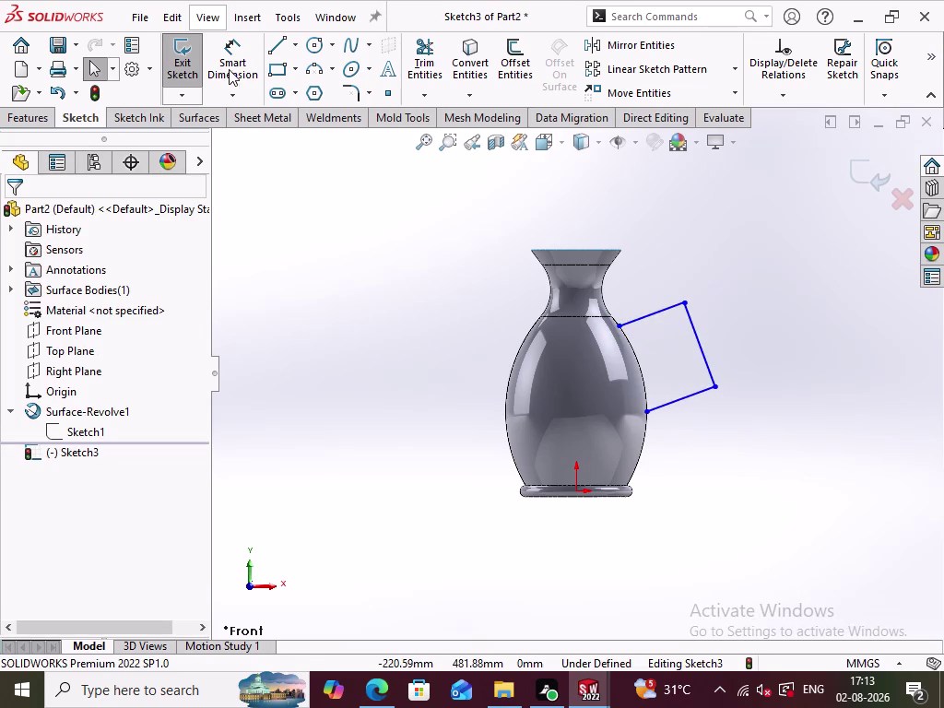
Add a length dimension to the handle path's outer line.
click(230, 69)
click(692, 325)
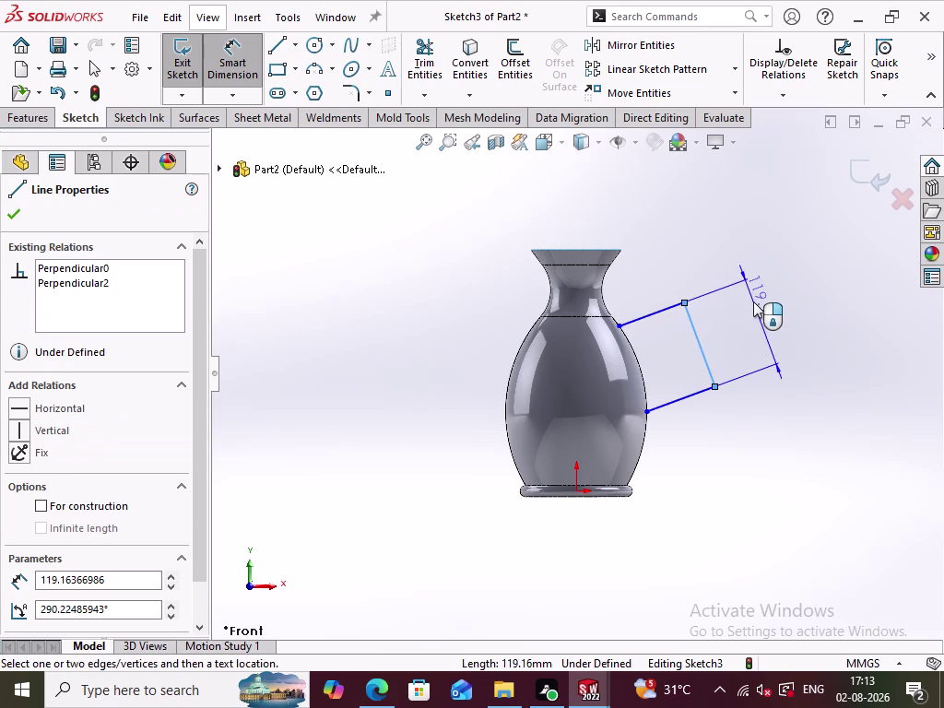
click(753, 301)
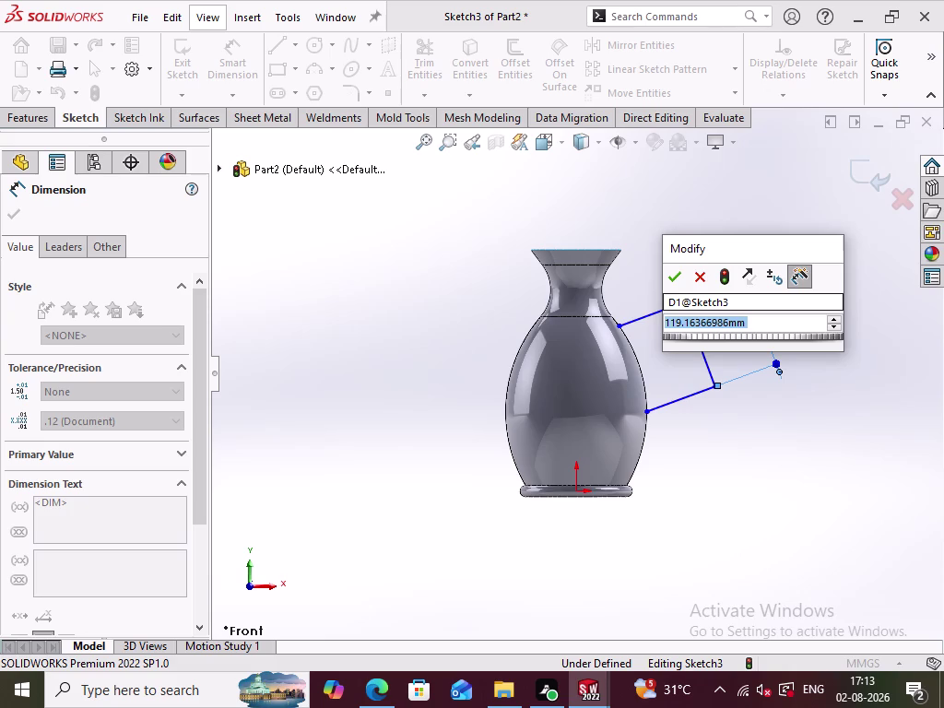
click(703, 276)
click(741, 428)
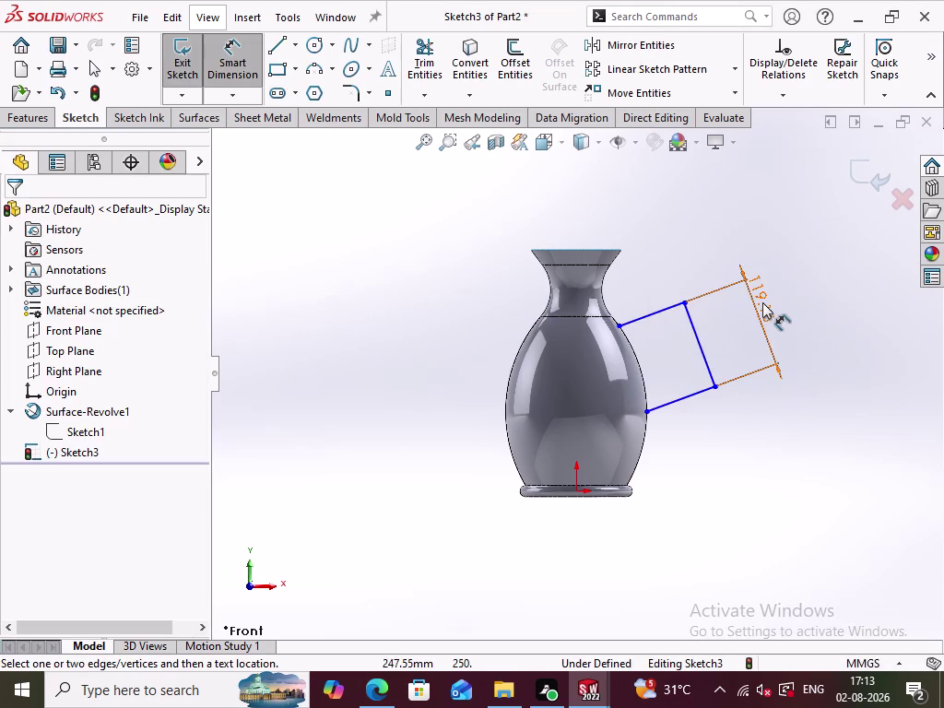
right_click(762, 302)
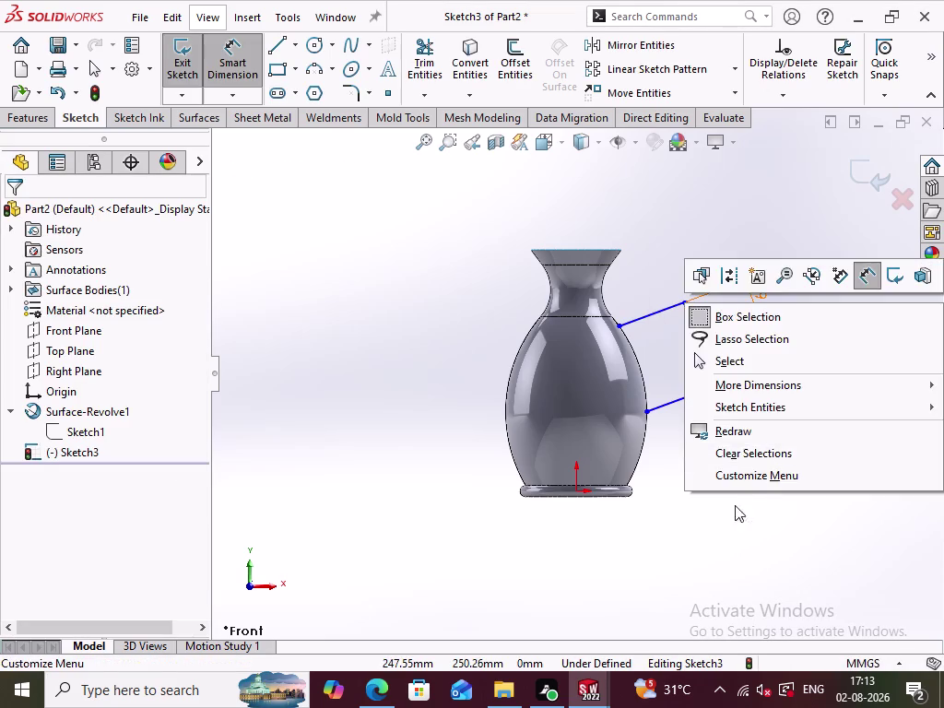
click(730, 523)
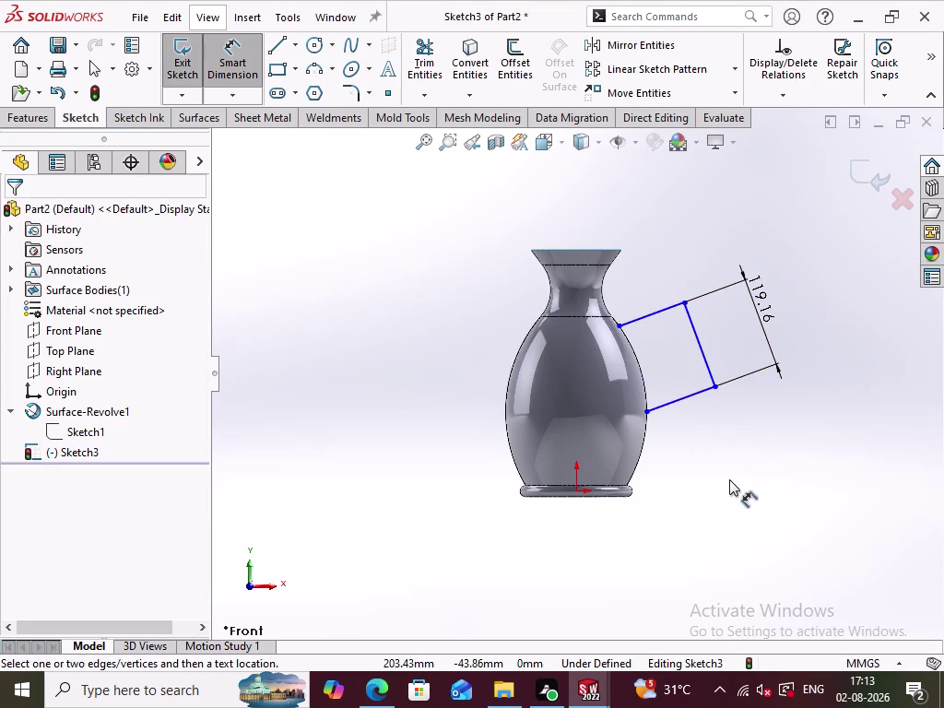
Change the handle width dimension to 77.5 mm.
double_click(769, 297)
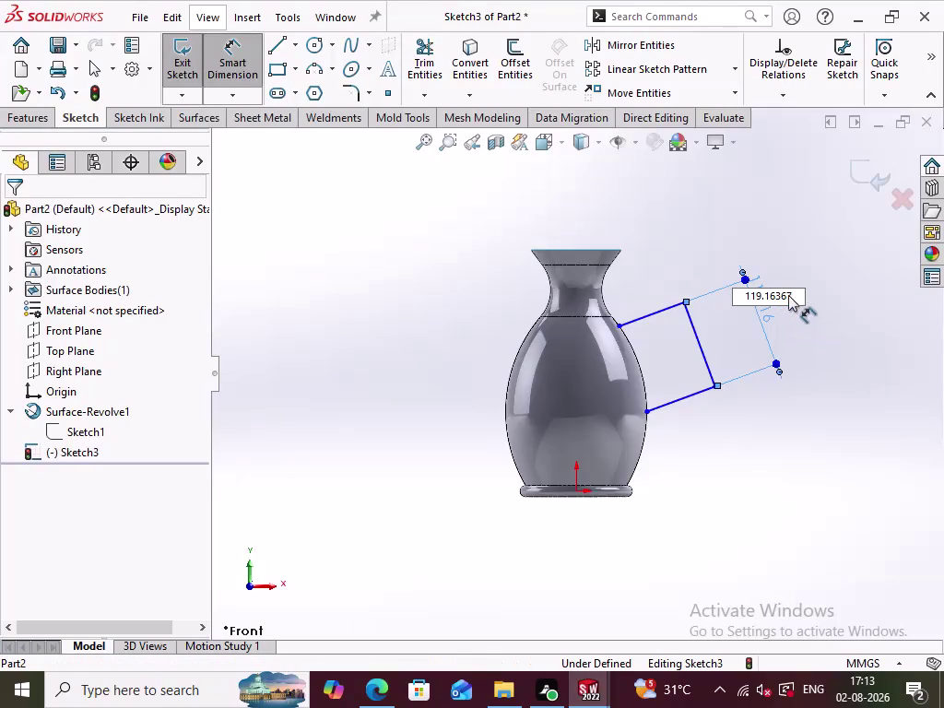
drag(791, 292, 724, 298)
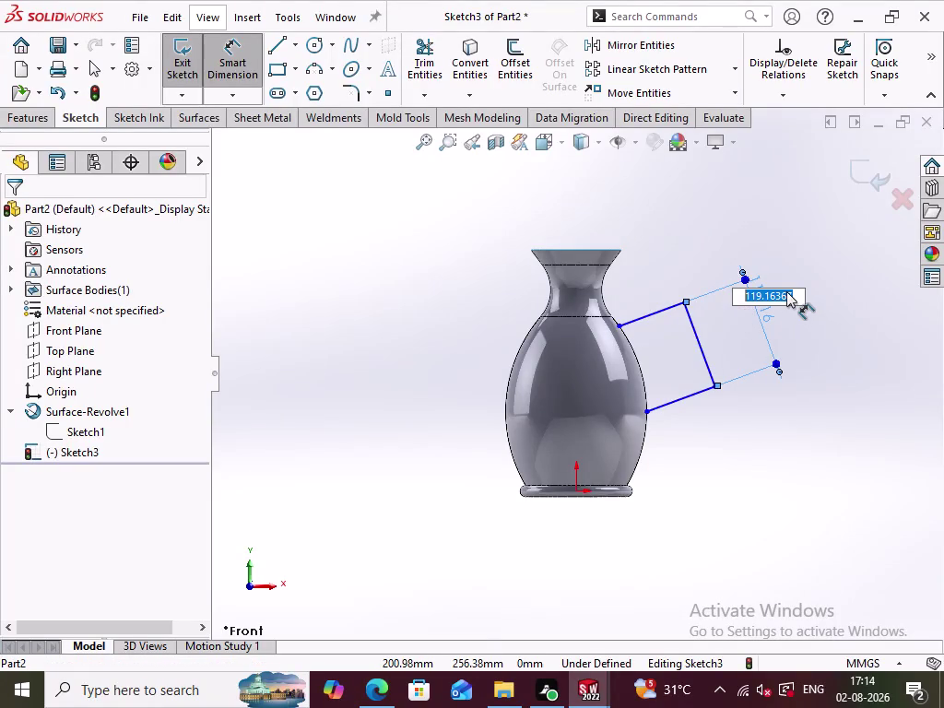
text(77.)
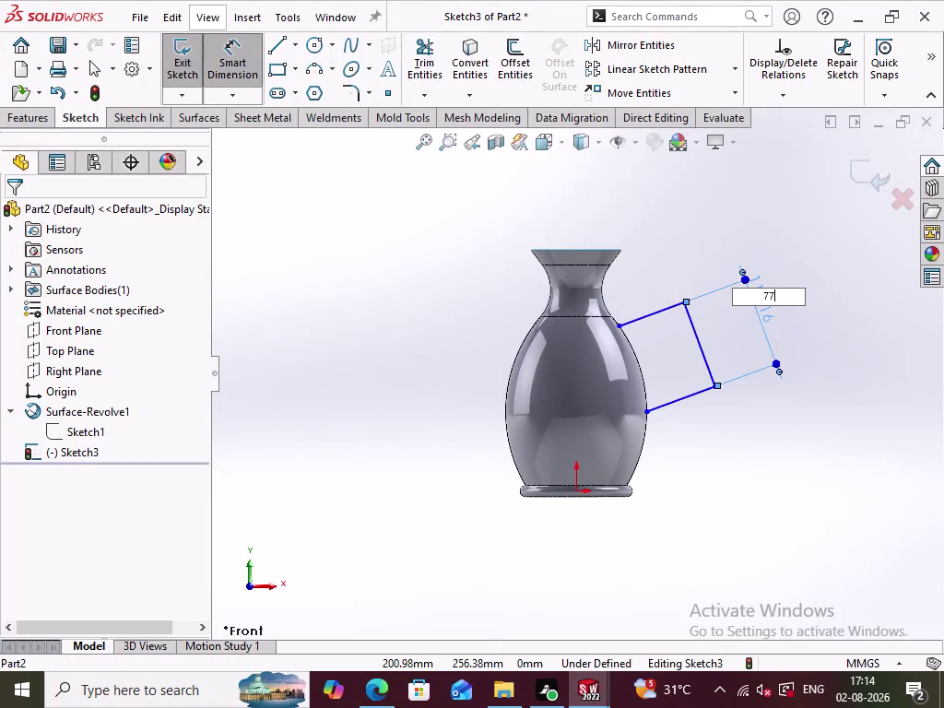
key(5)
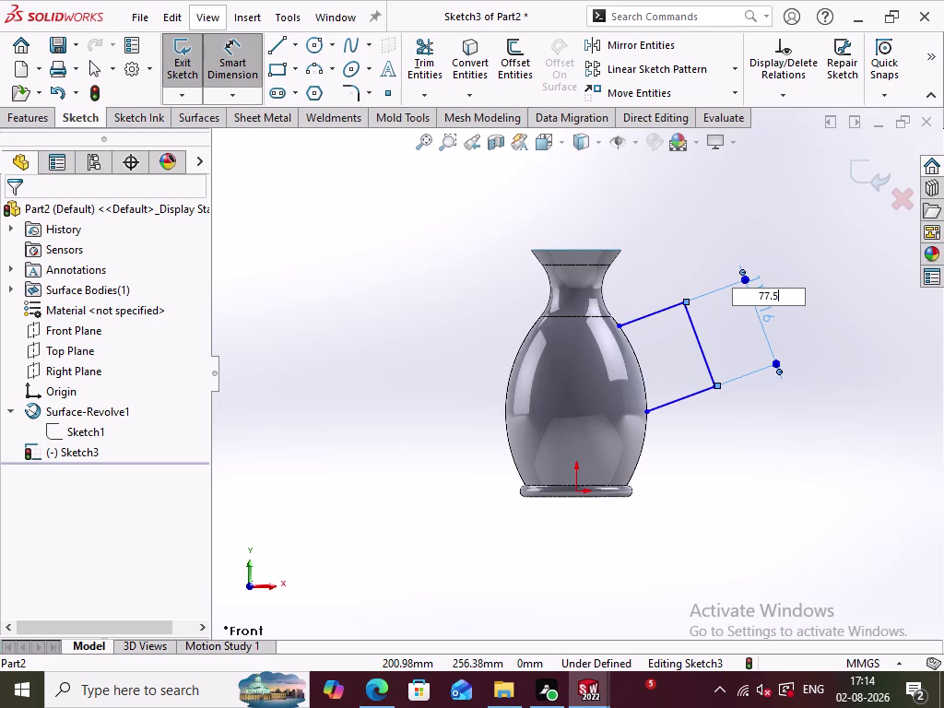
click(801, 393)
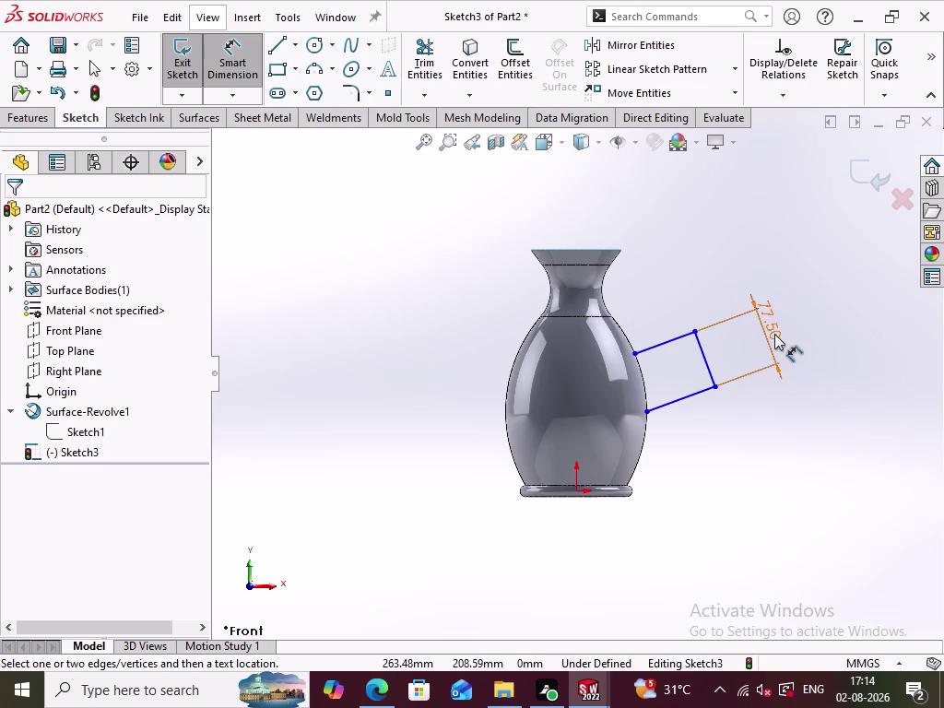
Remove the 77.5 mm width dimension from the sketch.
right_click(774, 329)
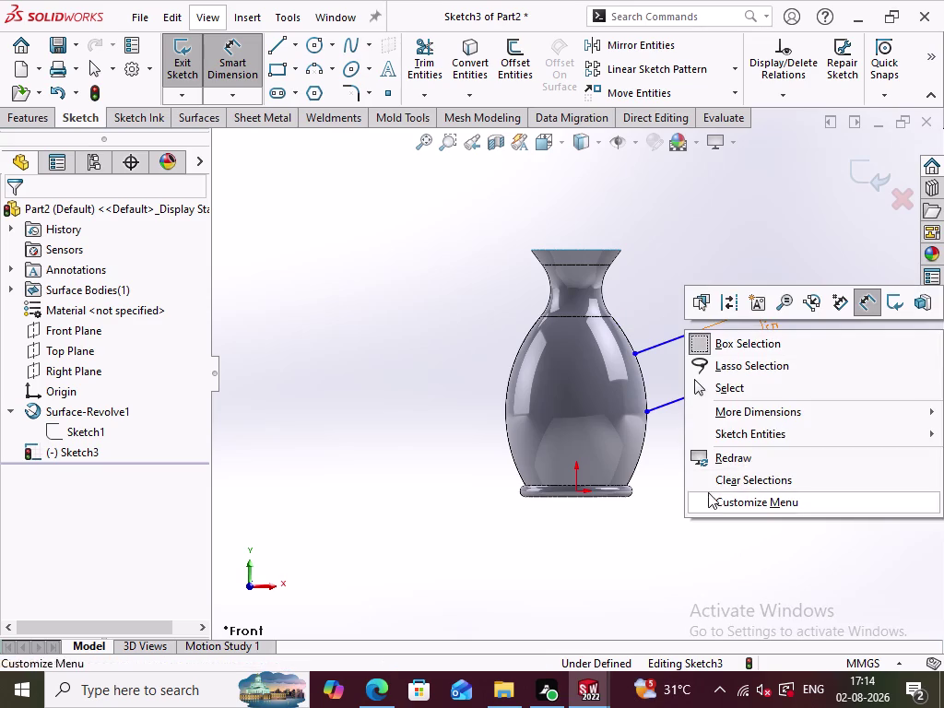
click(685, 262)
click(237, 66)
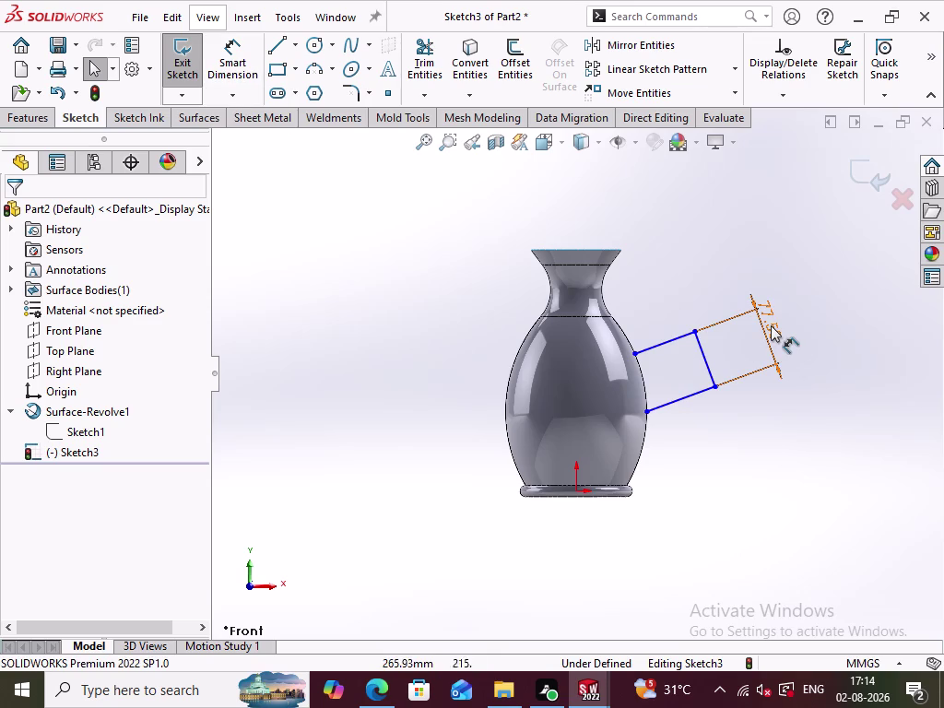
right_click(769, 325)
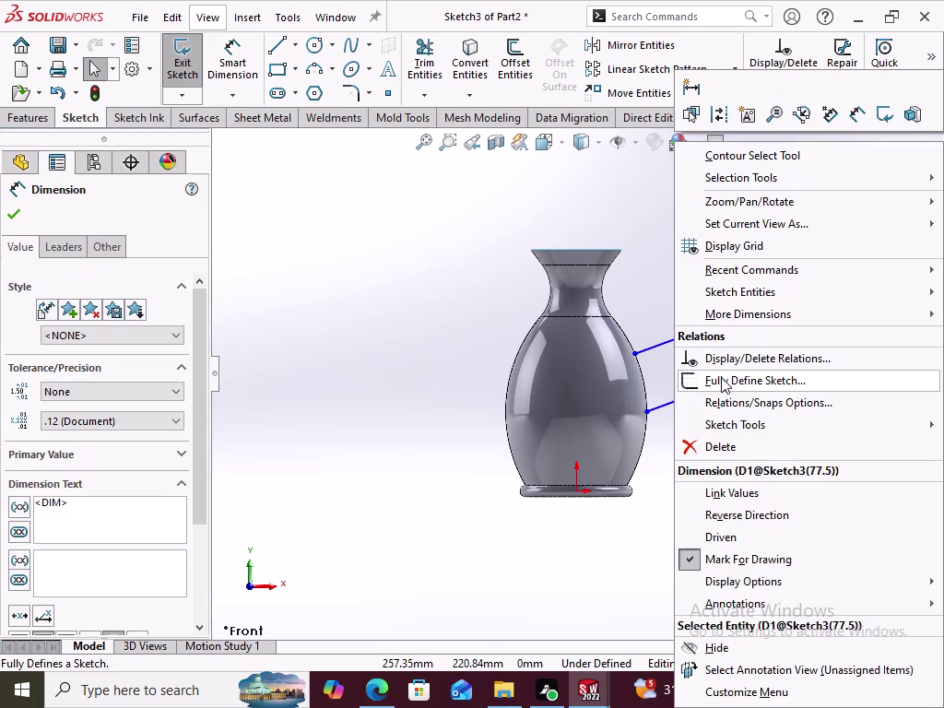
click(716, 455)
click(772, 440)
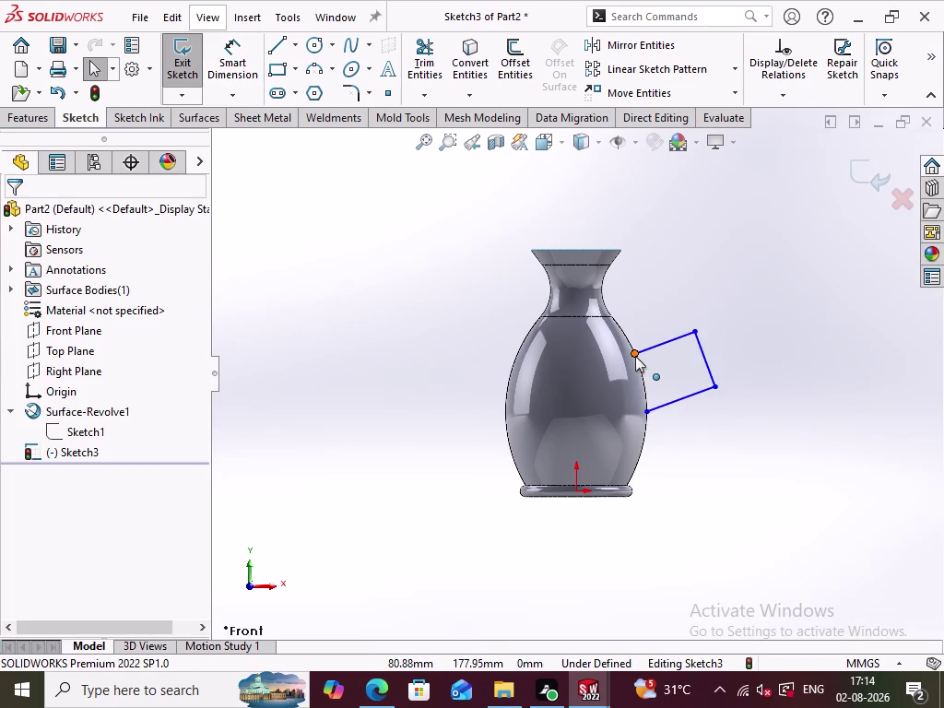
click(721, 311)
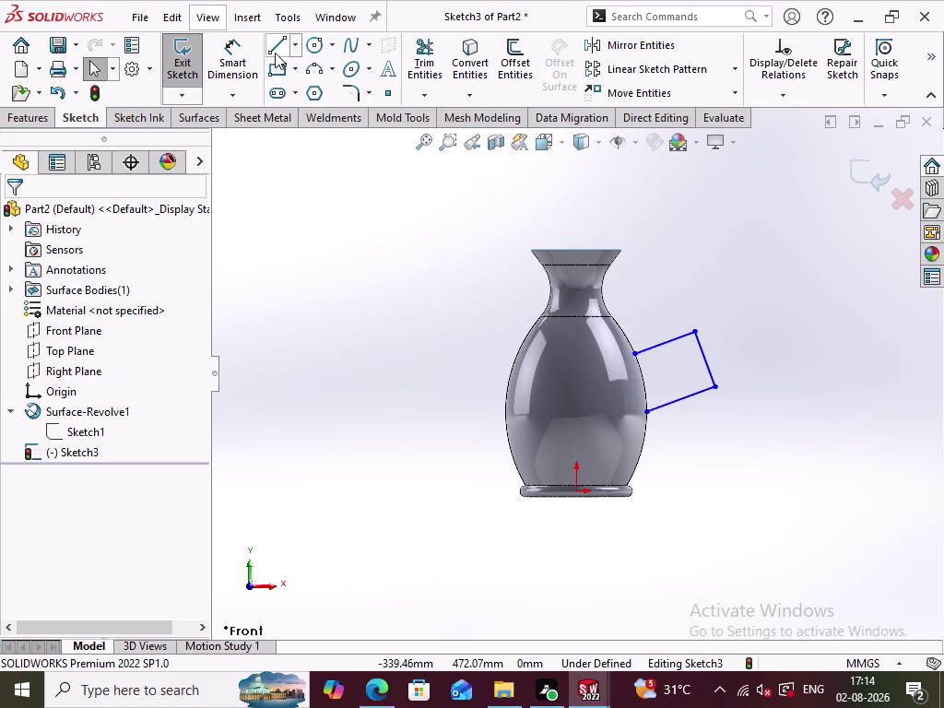
Add a 63 mm vertical dimension from the handle's upper endpoint to the vase rim.
click(226, 71)
click(630, 357)
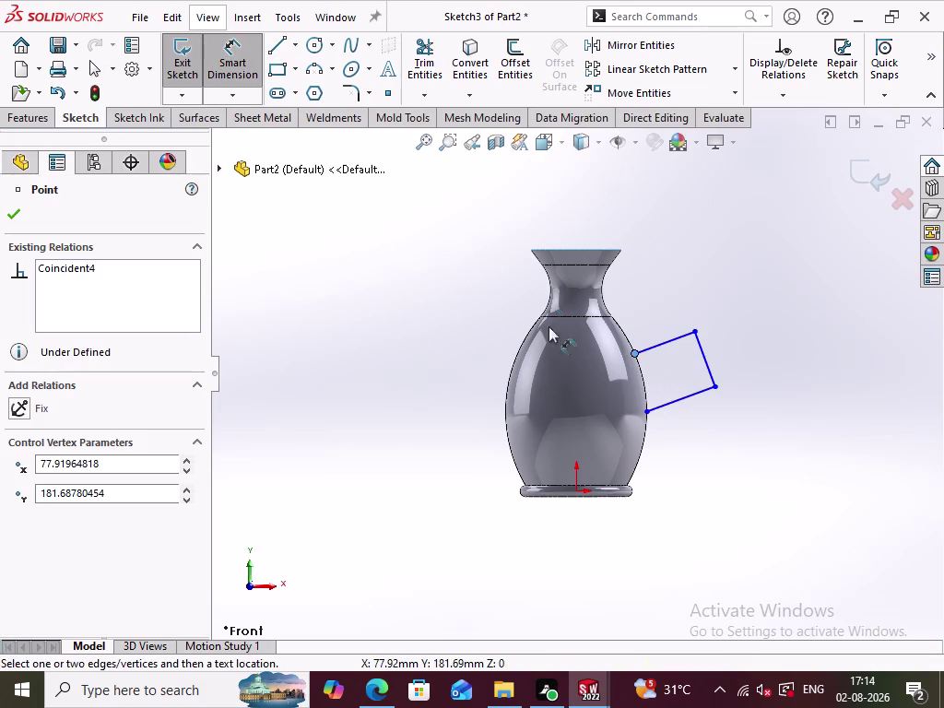
click(531, 249)
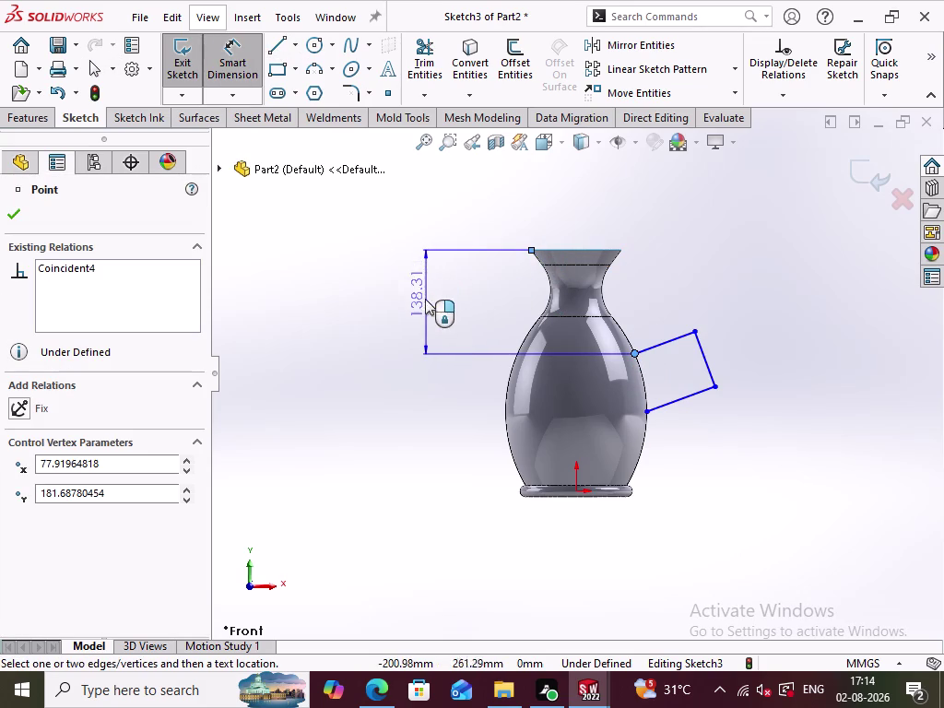
click(425, 300)
text(63)
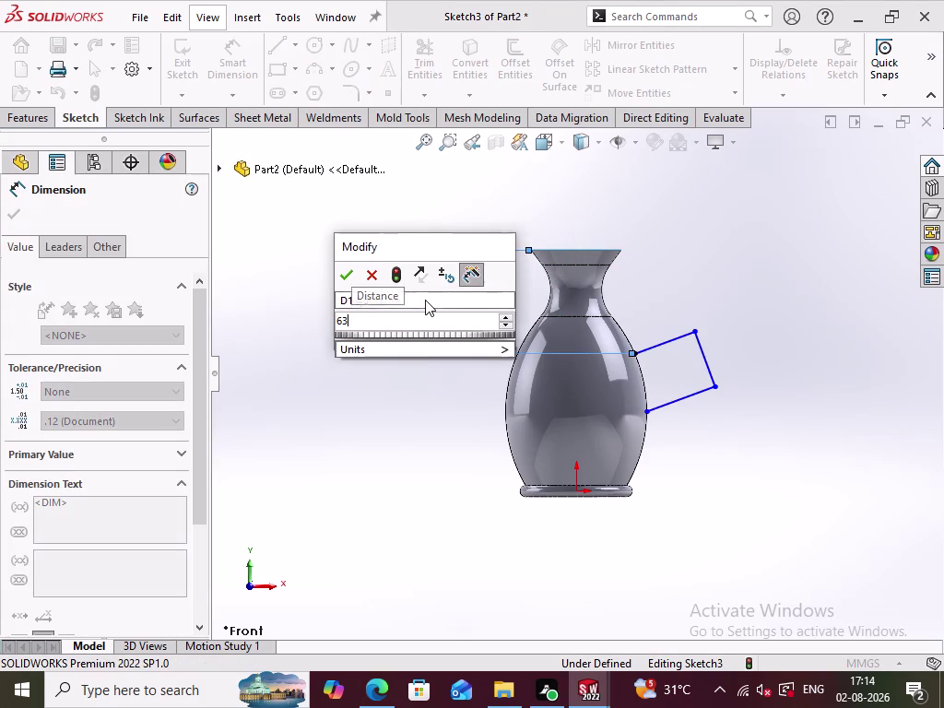
key(Return)
click(415, 435)
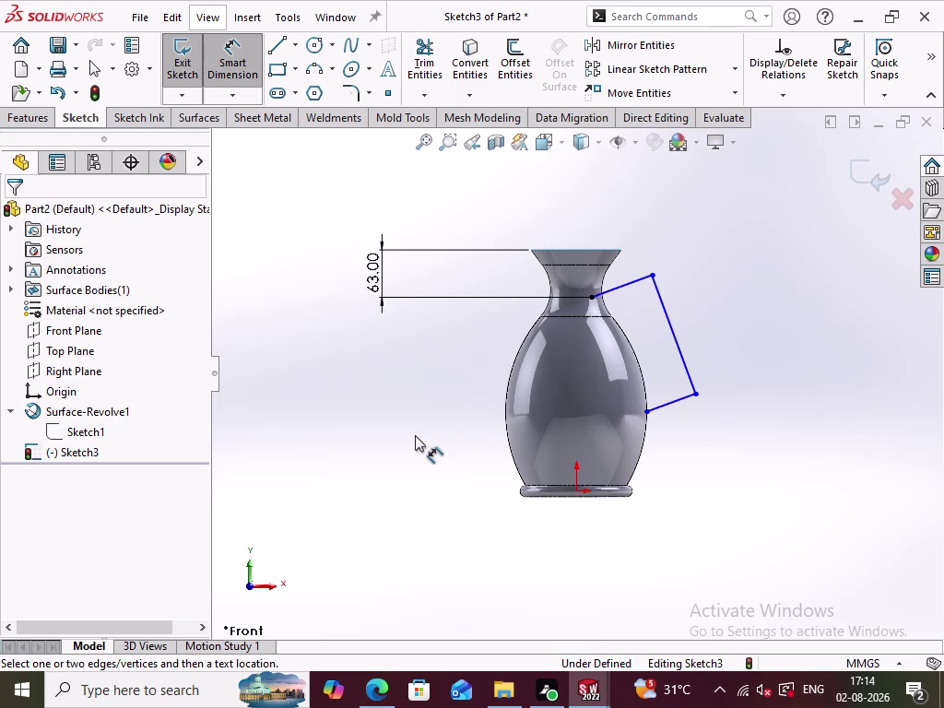
Orbit around the vase to inspect the handle, then restore the front view.
middle_drag(415, 435, 428, 436)
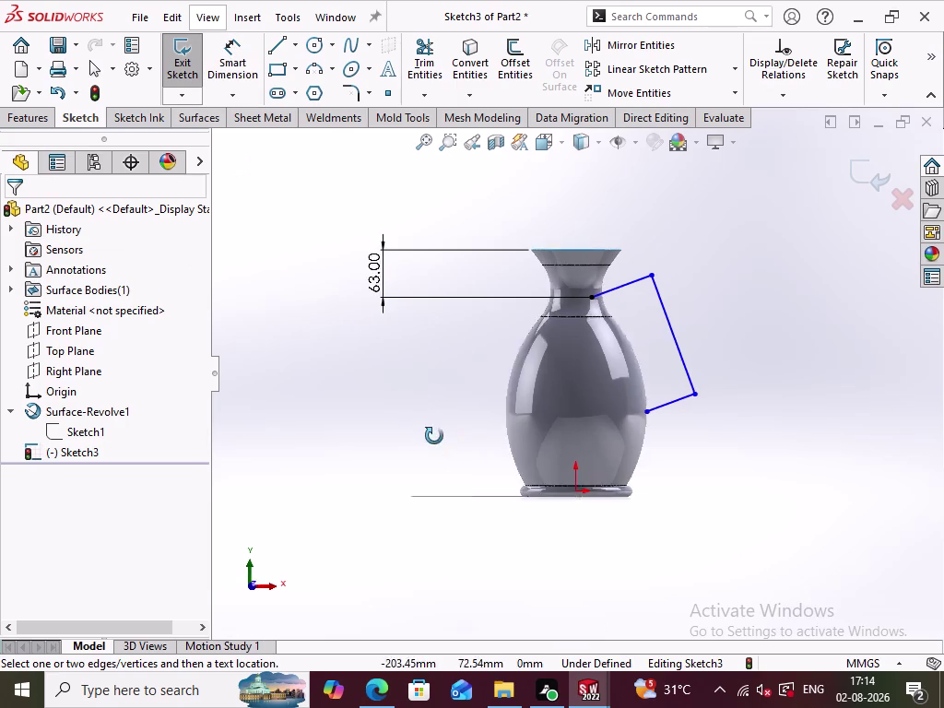
middle_drag(427, 436, 704, 425)
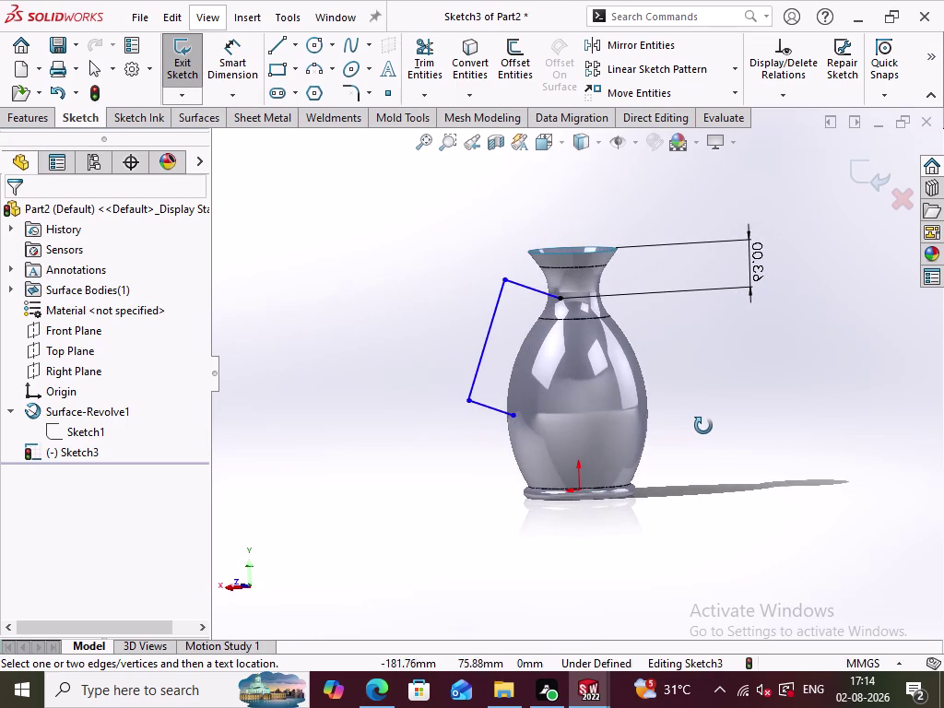
middle_drag(704, 426, 413, 490)
key(ctrl+1)
scroll(up, 3)
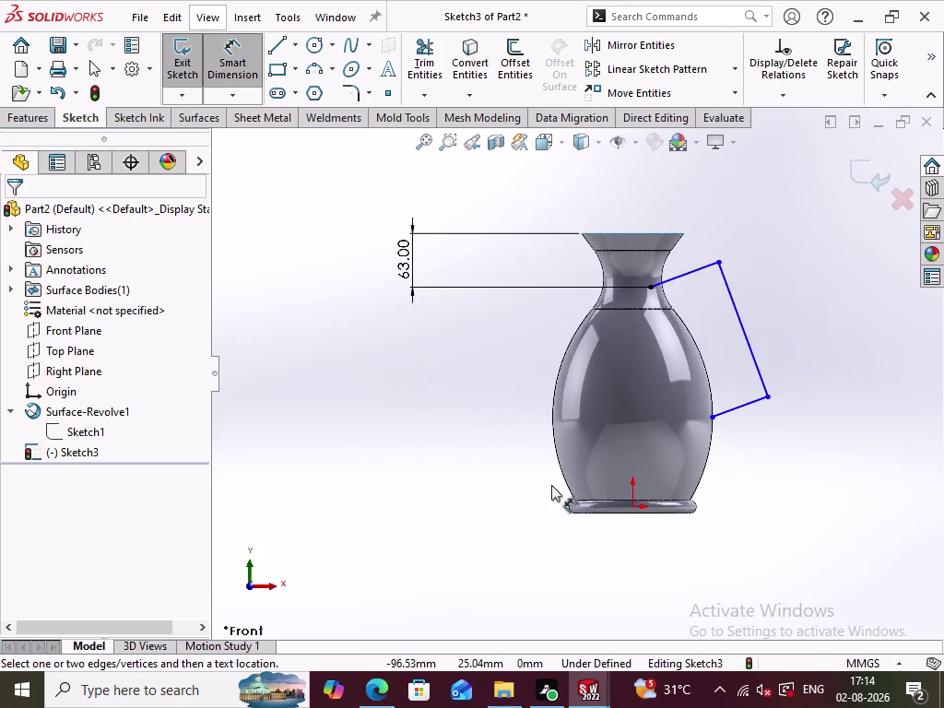
scroll(up, 3)
double_click(432, 280)
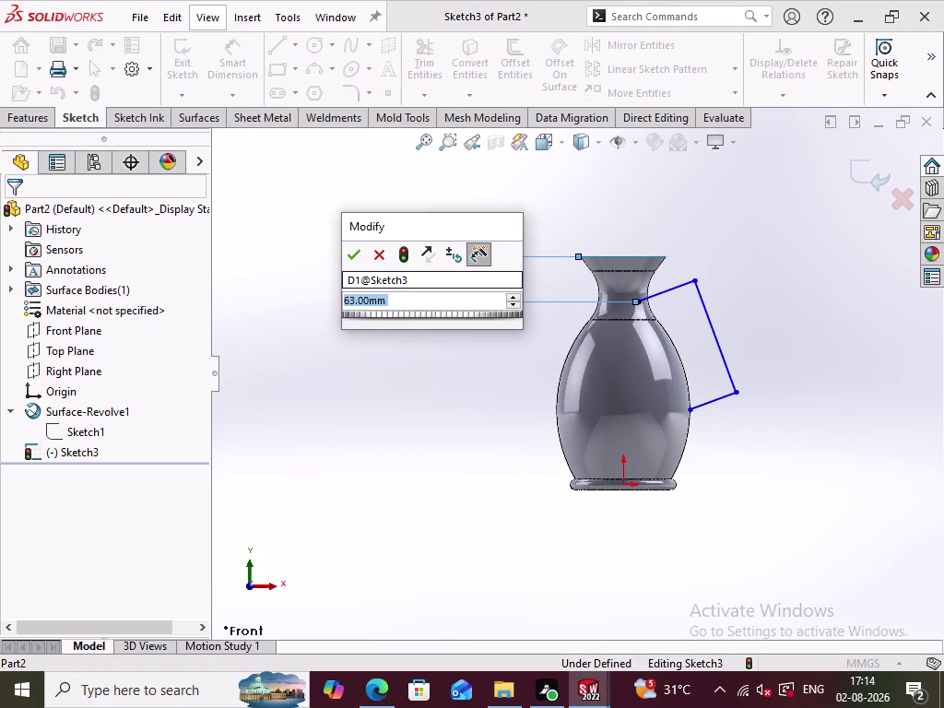
key(8)
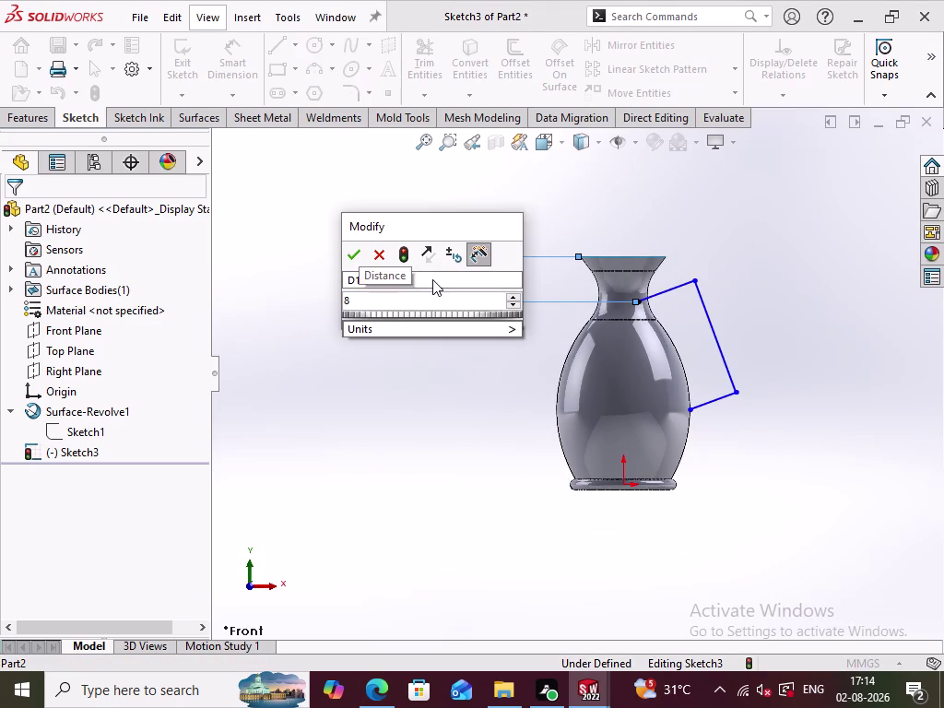
key(3)
key(Return)
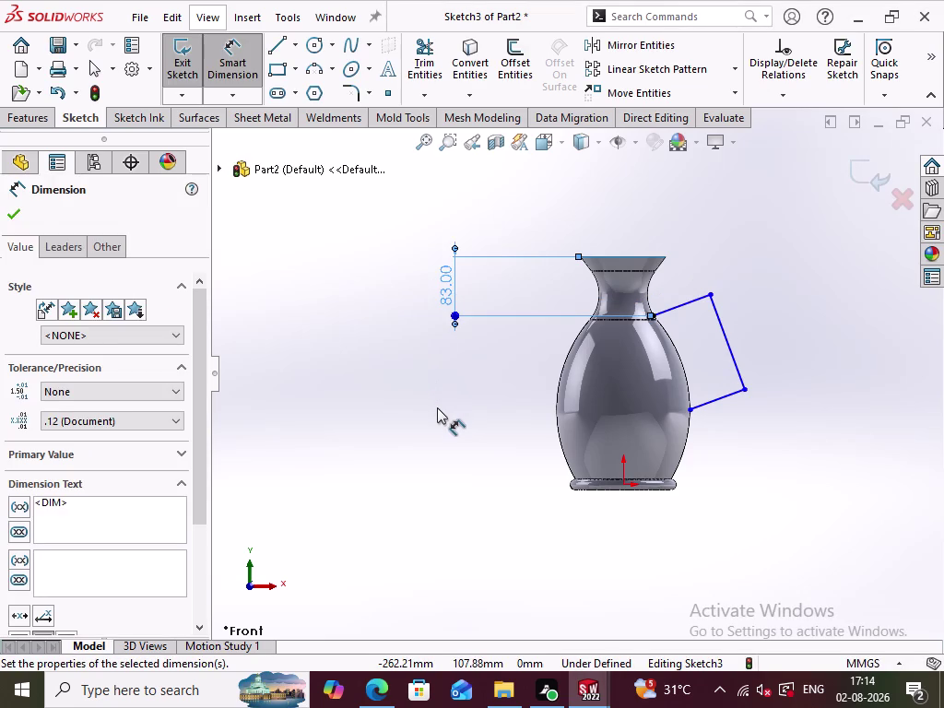
click(436, 408)
double_click(446, 283)
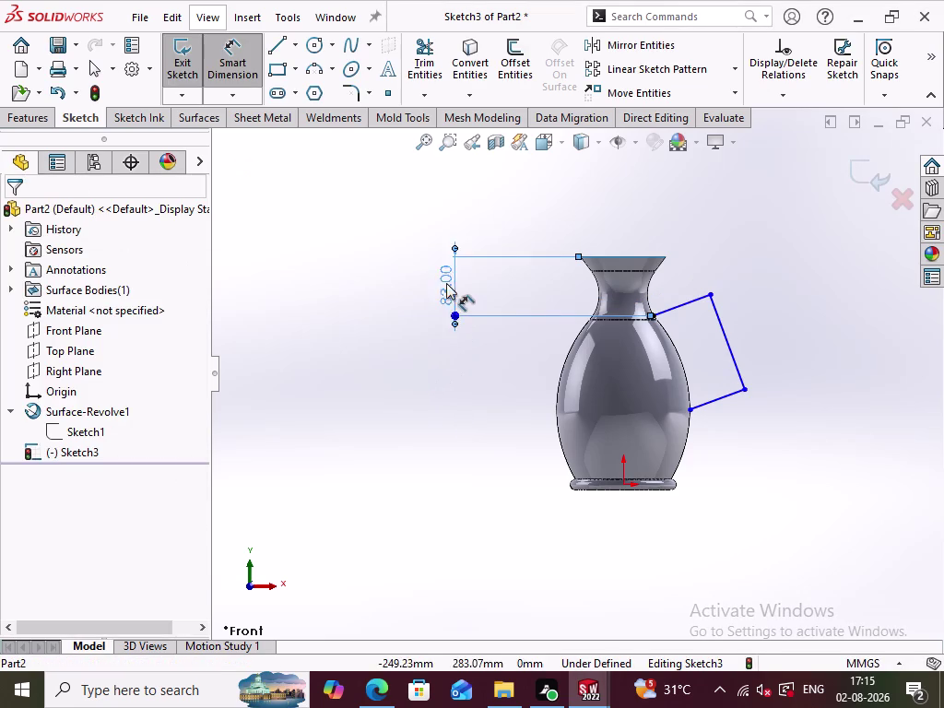
text(8)
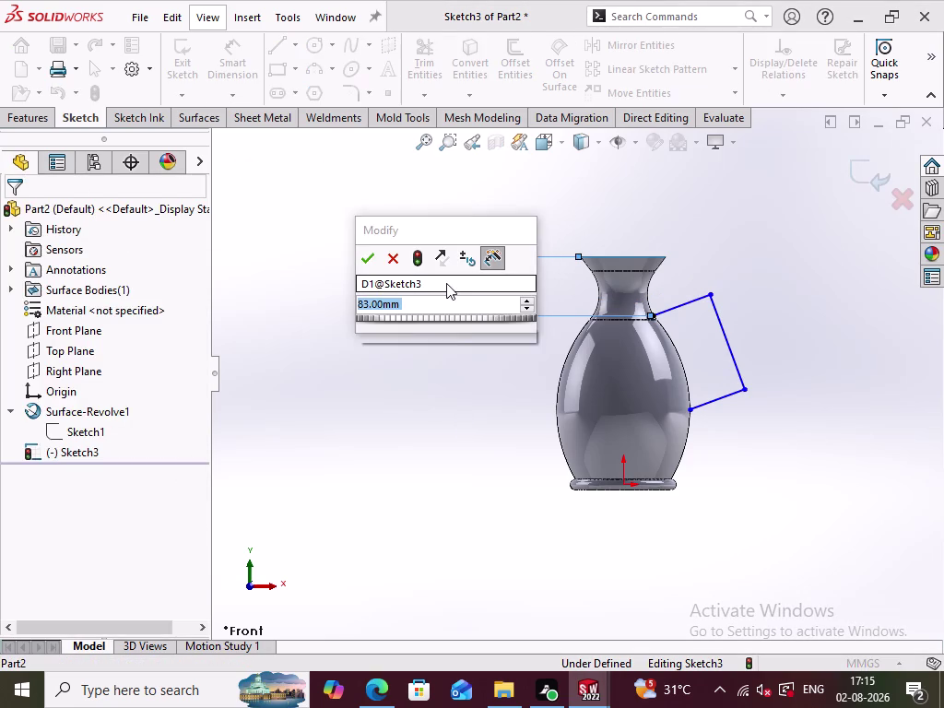
text(5)
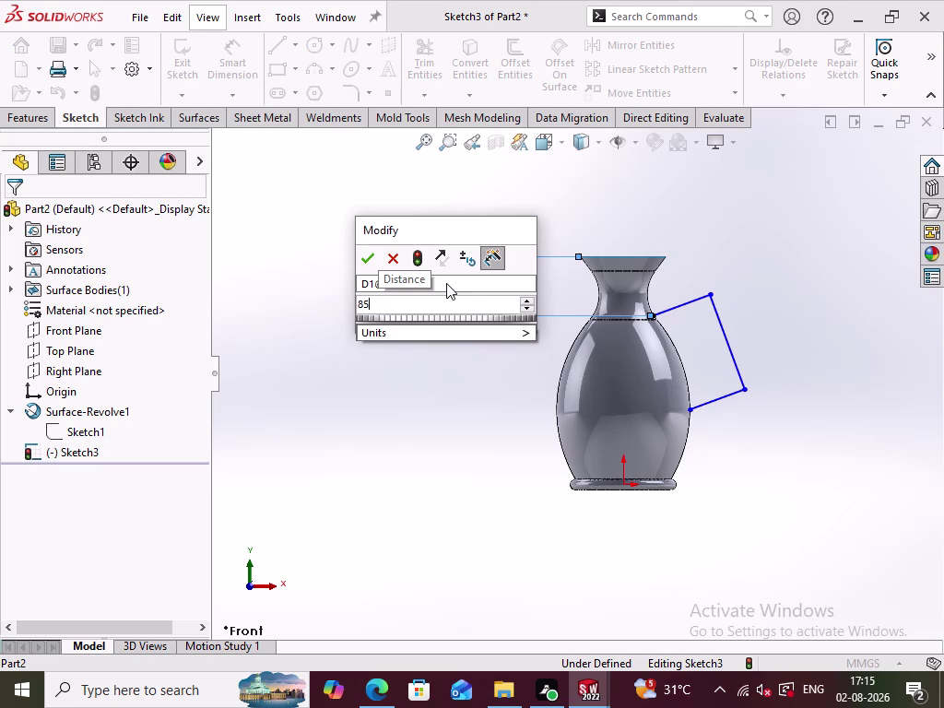
key(Return)
click(484, 405)
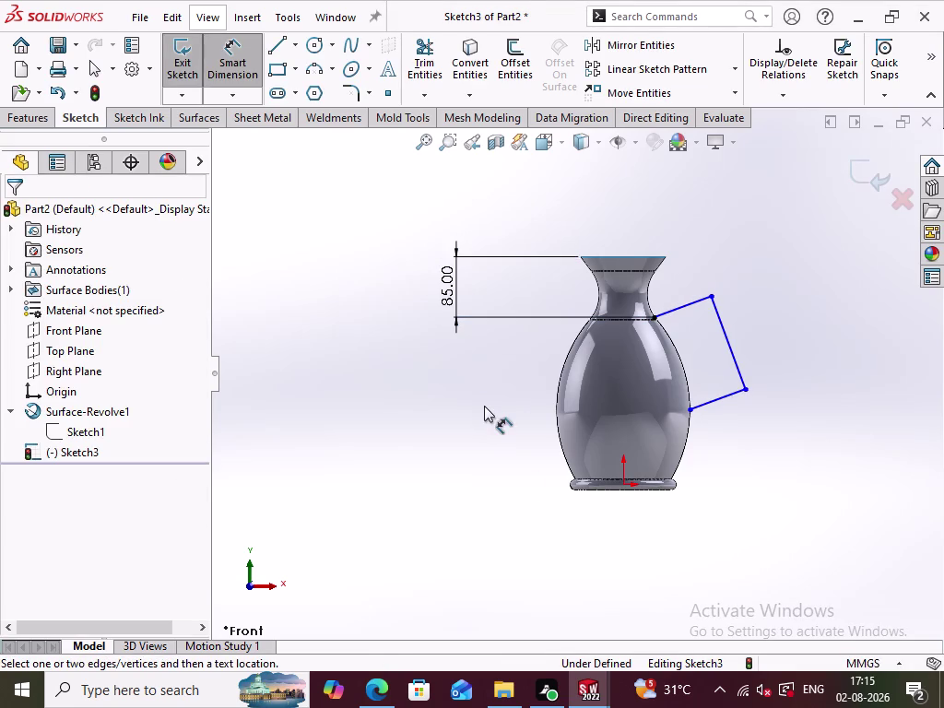
click(687, 411)
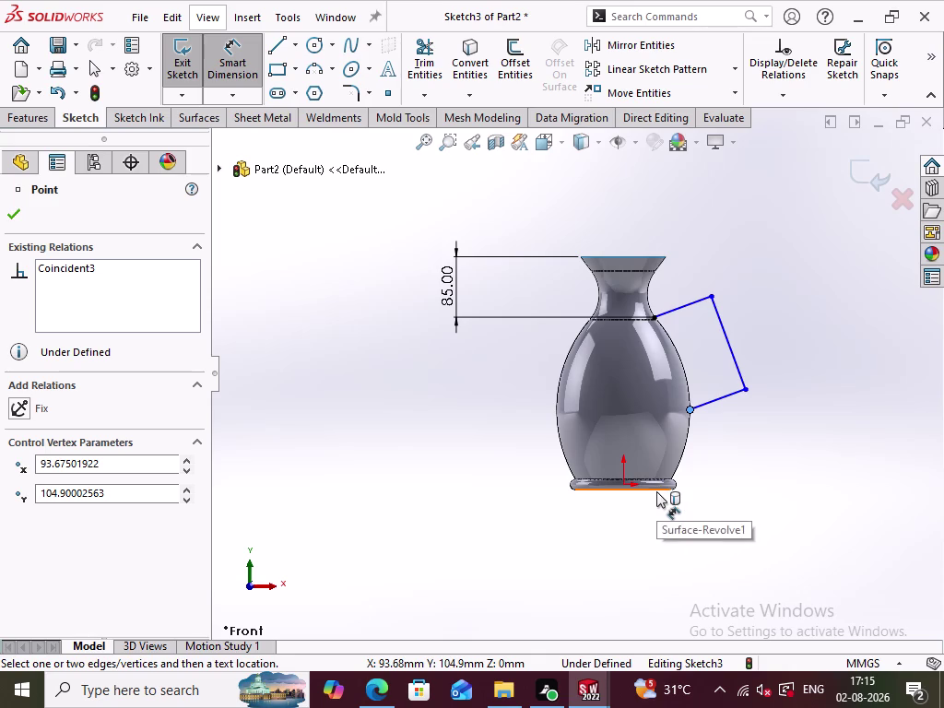
Add a 66 mm vertical dimension from the handle's lower end to the vase bottom edge.
click(656, 492)
double_click(741, 448)
text(66)
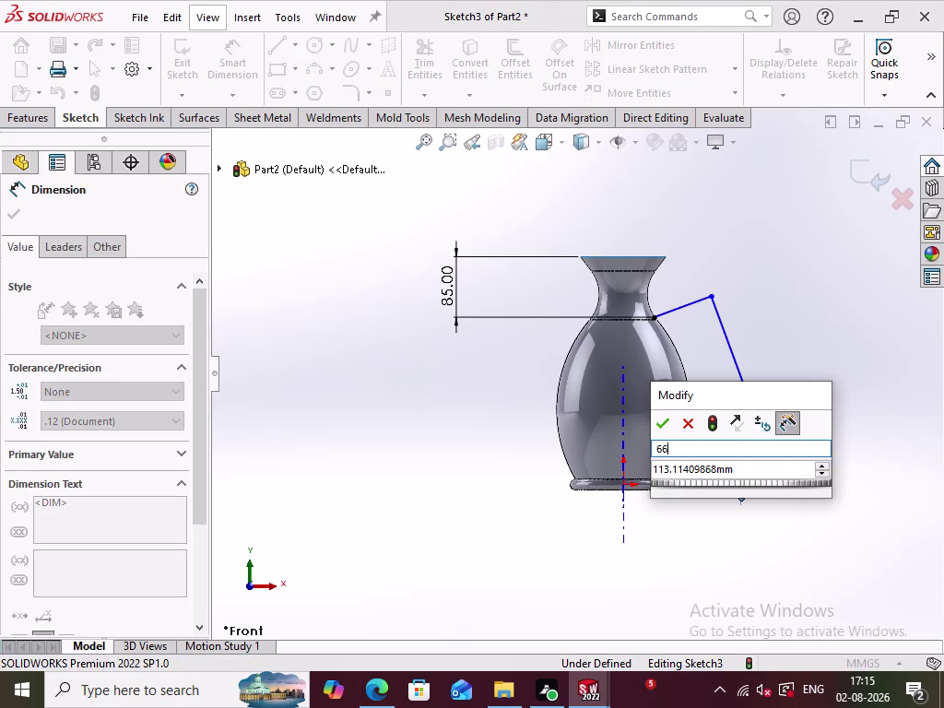
key(Return)
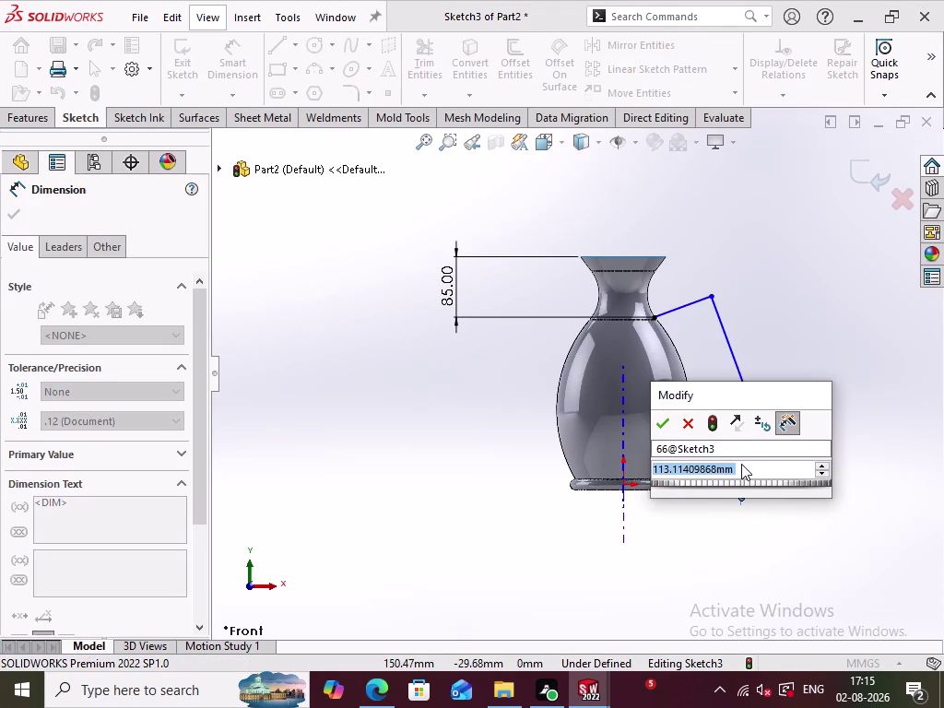
drag(741, 463, 614, 472)
text(6)
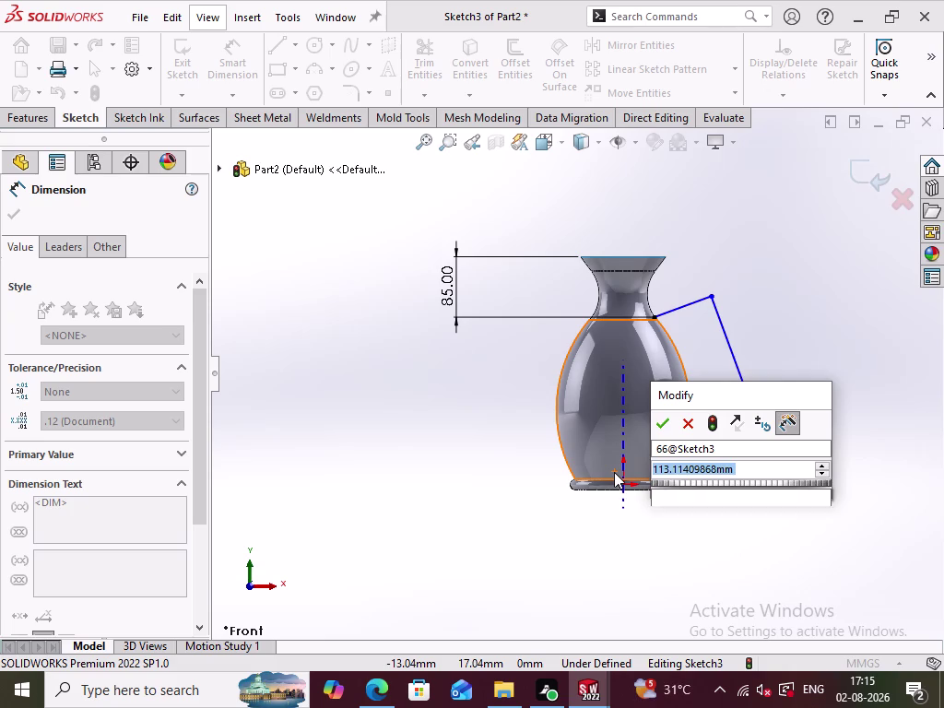
text(6)
key(Return)
click(522, 505)
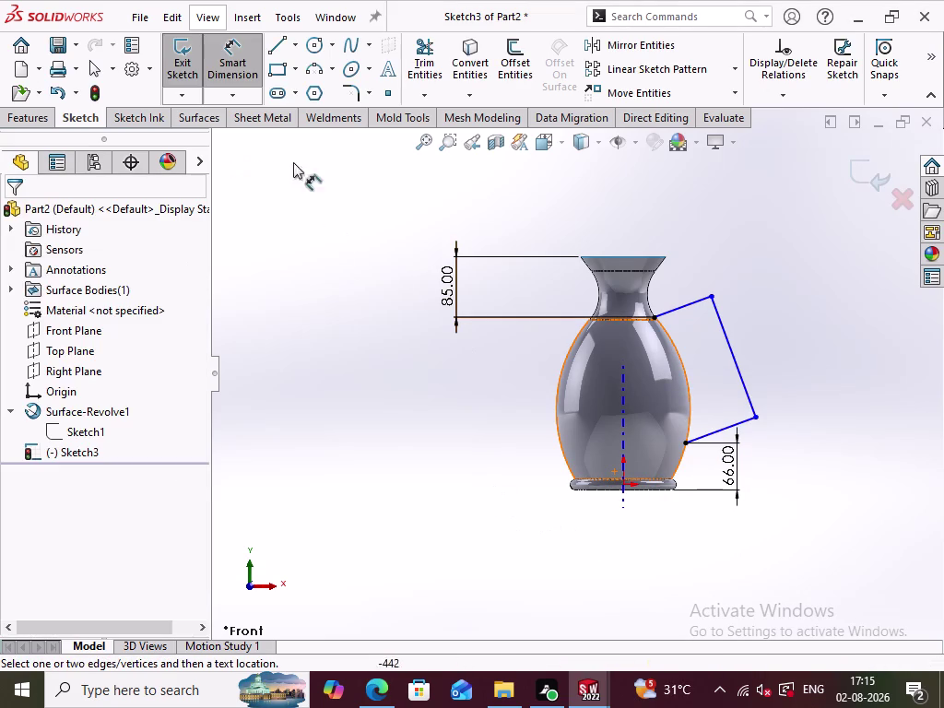
Exit Smart Dimension and select the handle's upper and lower straight segments.
click(244, 63)
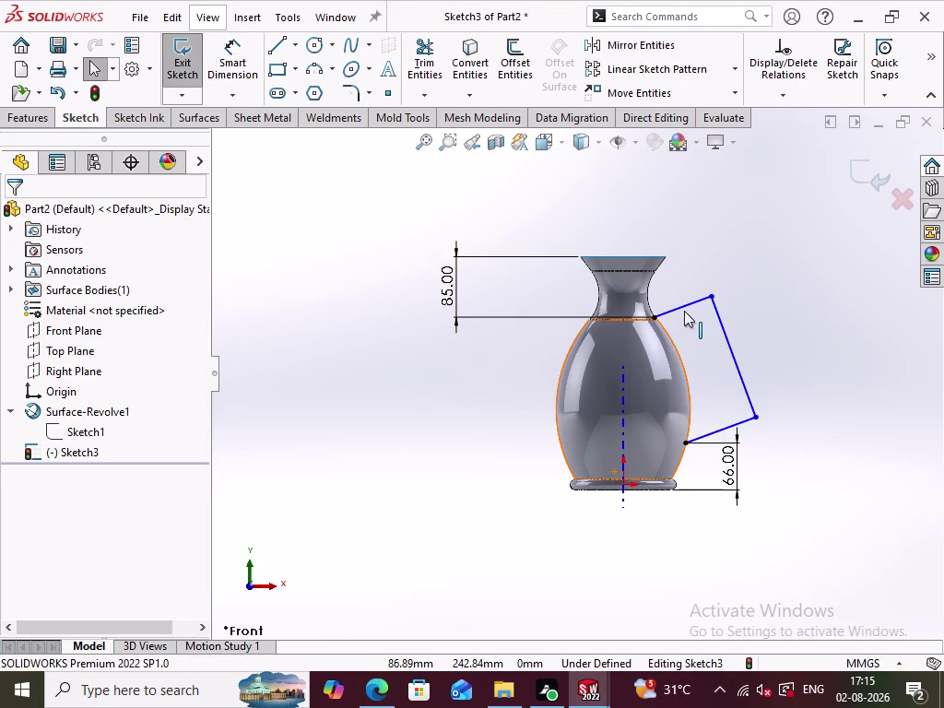
click(684, 311)
click(721, 432)
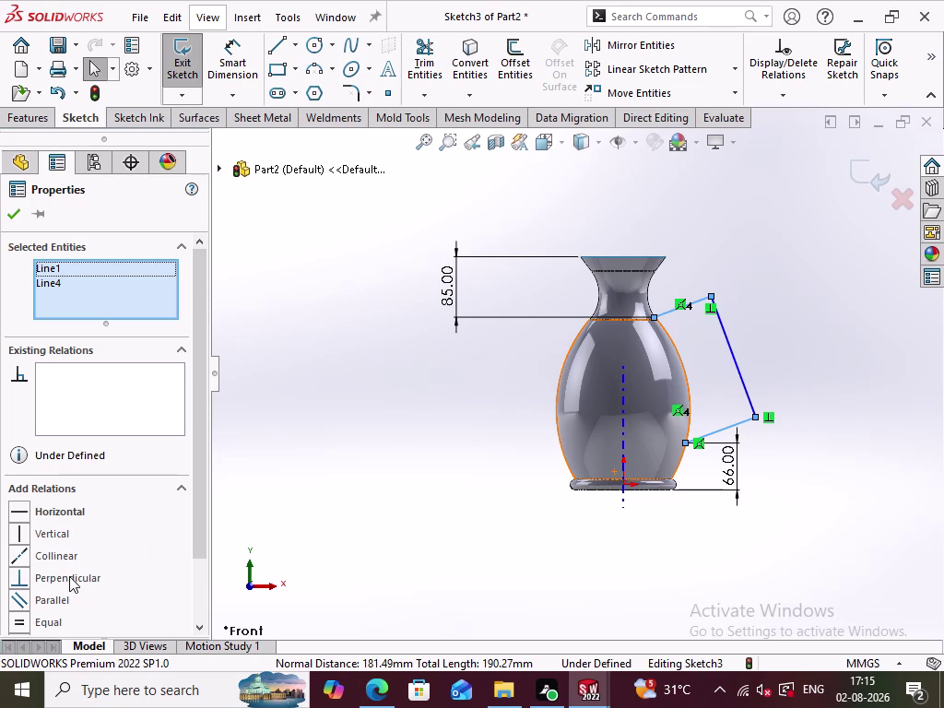
Apply 25 mm sketch fillets to the handle's upper and lower outer corners.
click(58, 599)
click(384, 474)
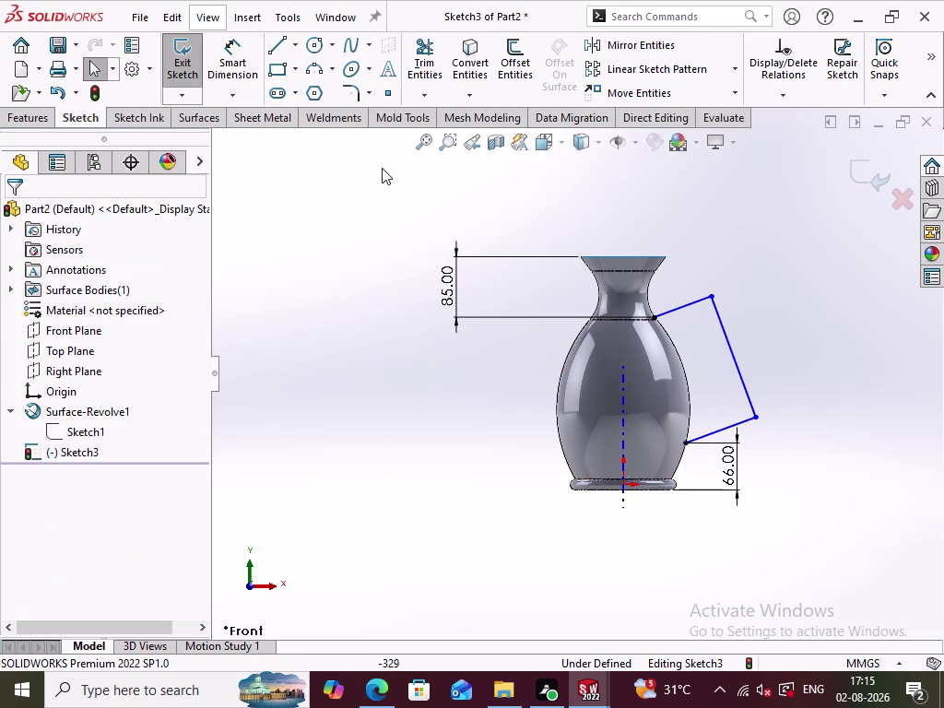
click(349, 87)
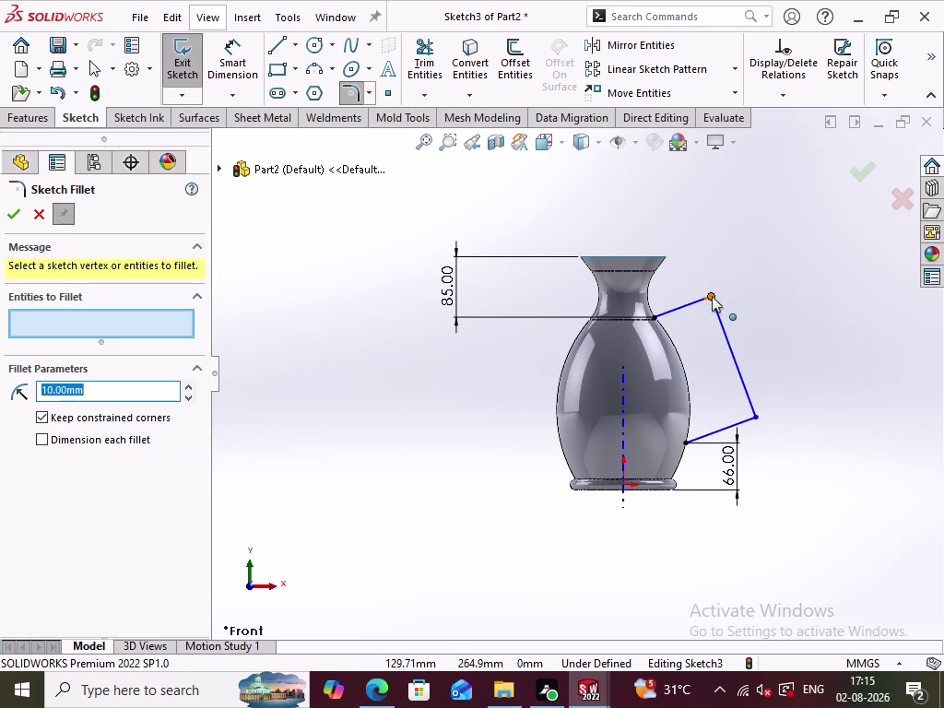
click(709, 295)
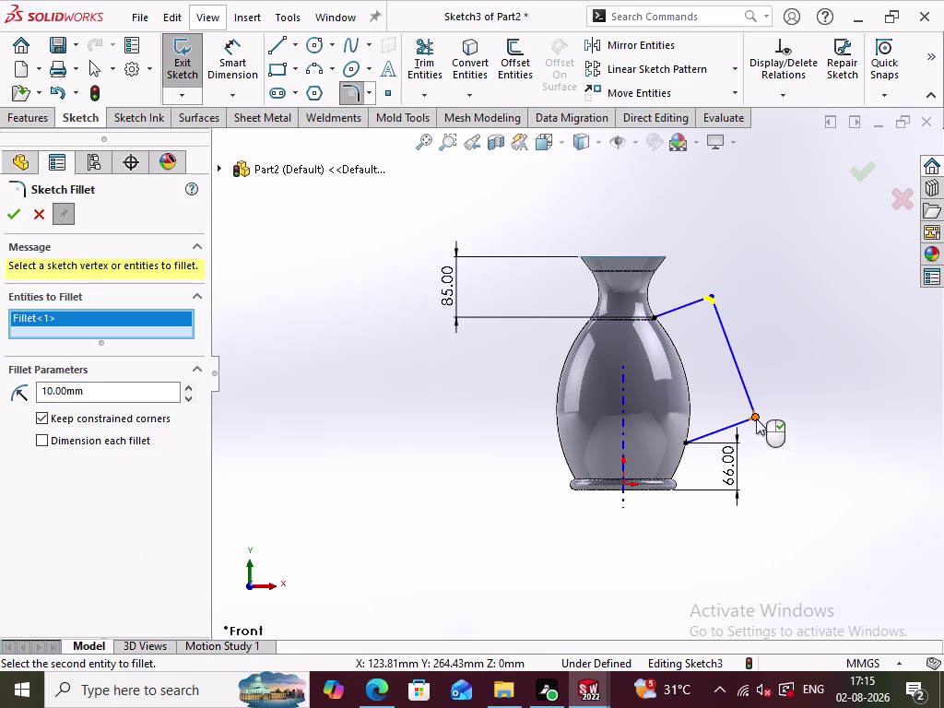
click(756, 418)
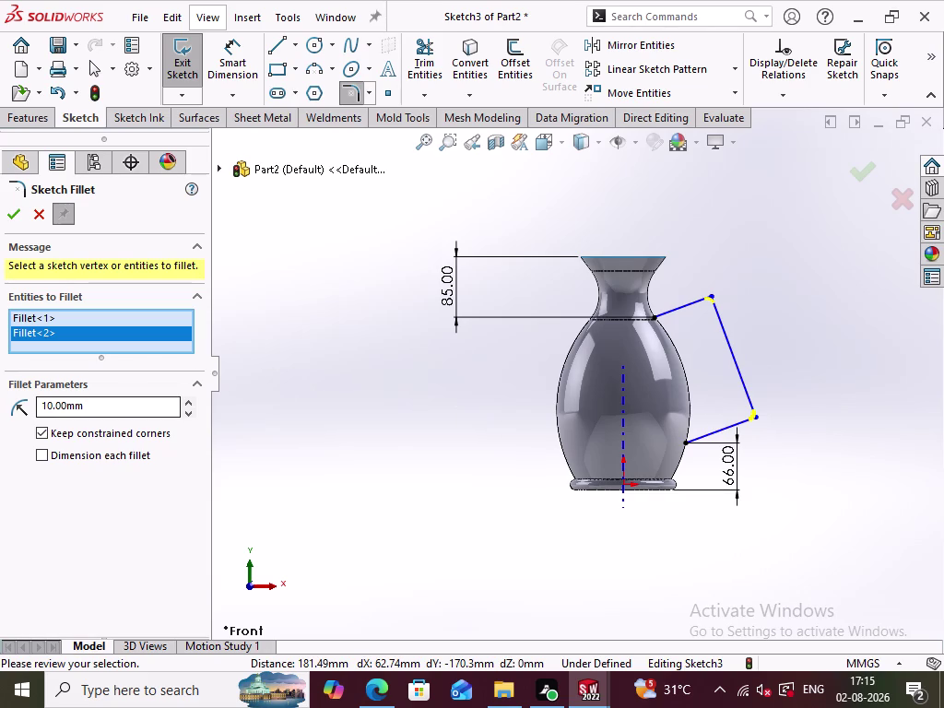
drag(114, 405, 6, 422)
text(25)
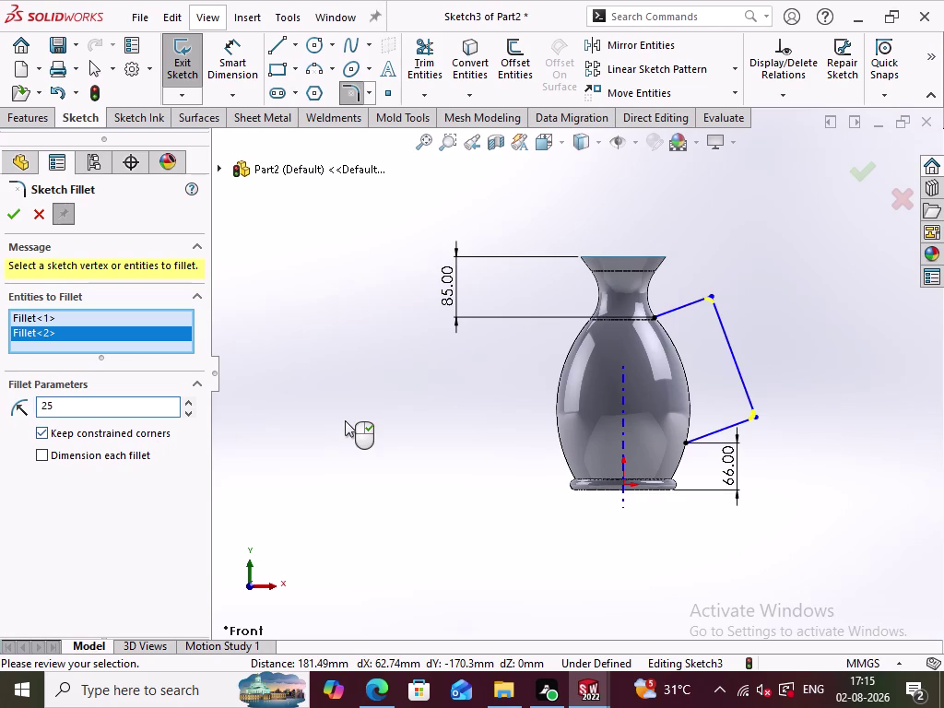
click(344, 421)
click(17, 213)
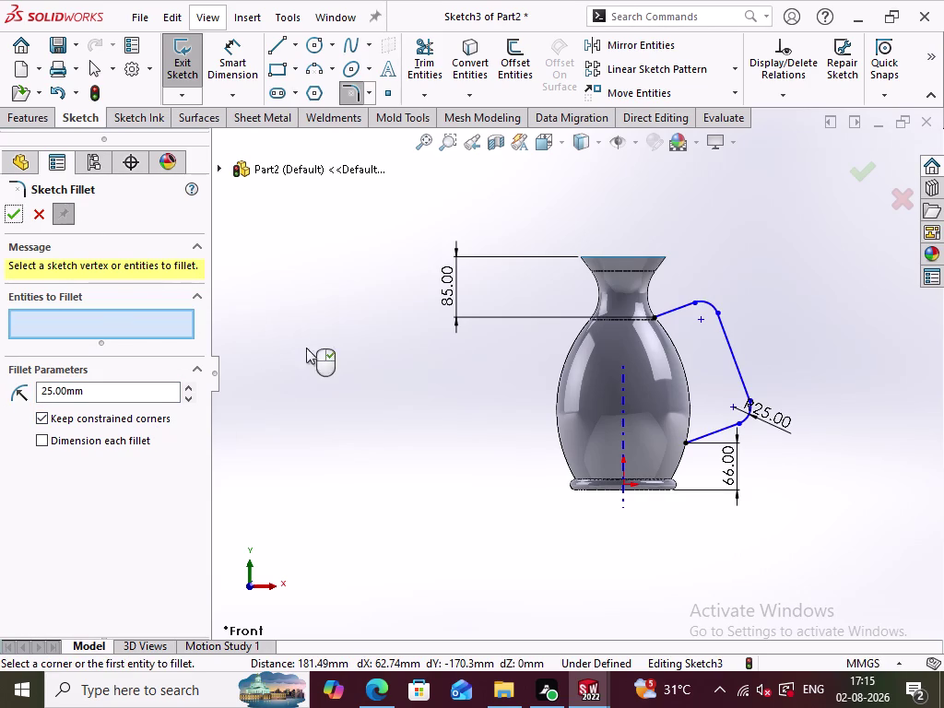
click(322, 358)
click(248, 67)
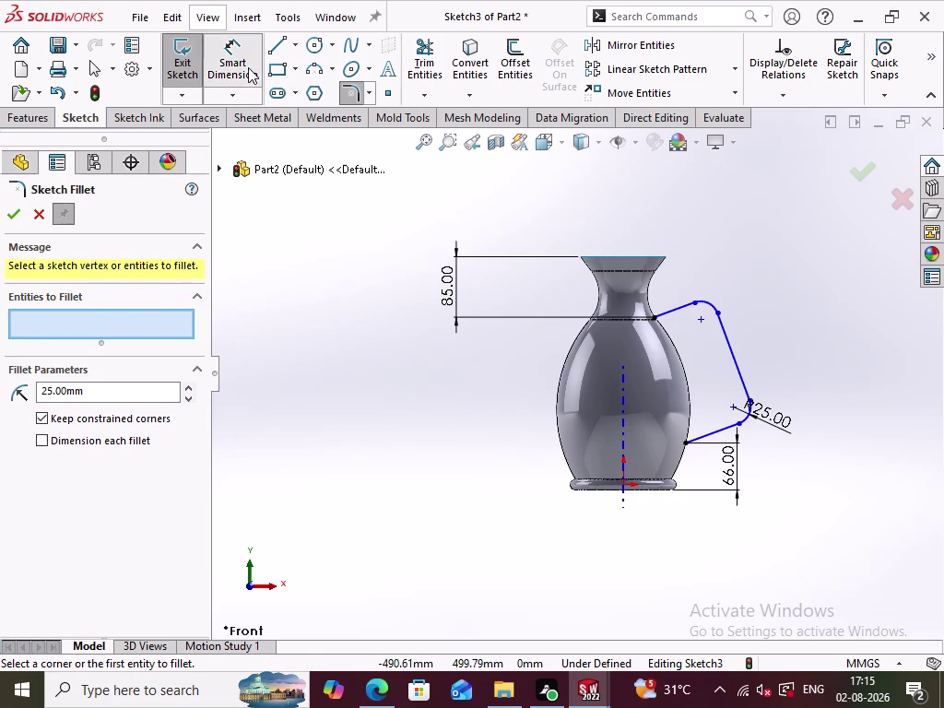
click(728, 334)
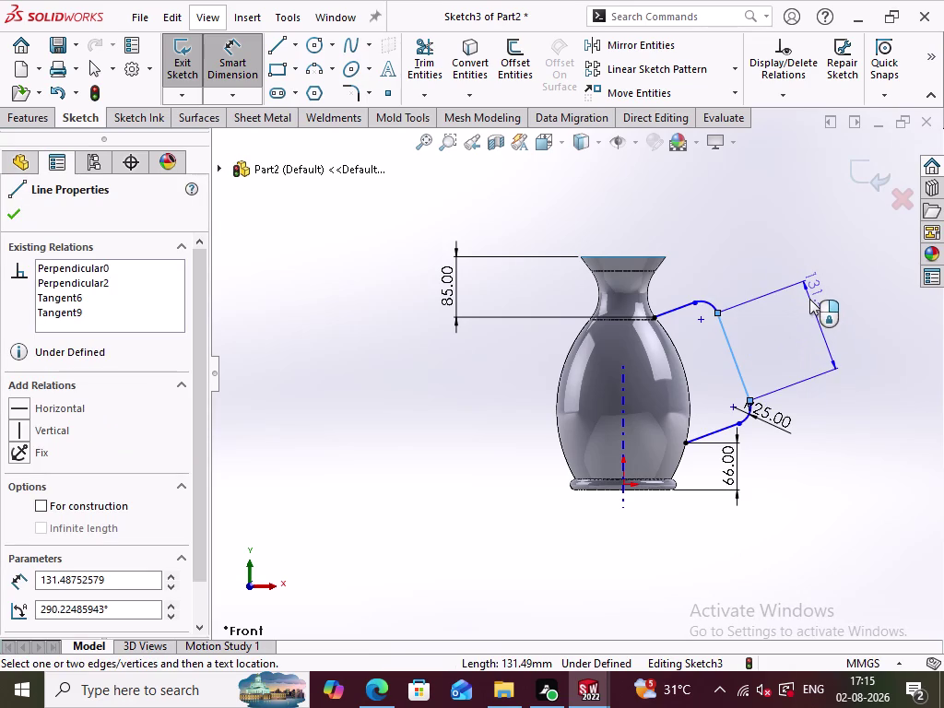
Try a 77.5 mm length on the handle's middle segment, then undo the distortion.
click(809, 299)
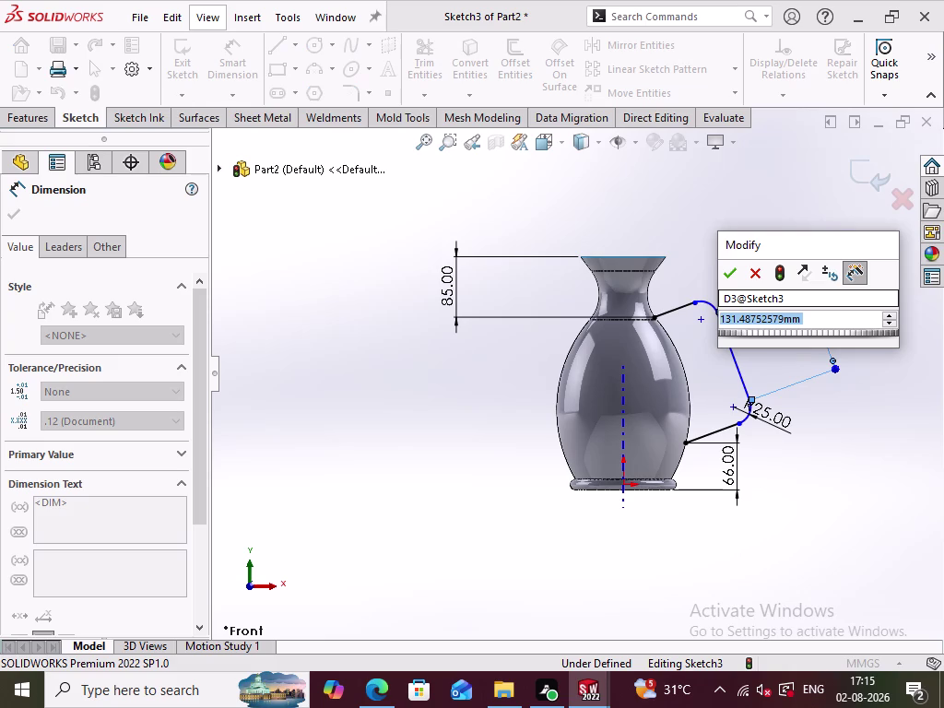
text(77.)
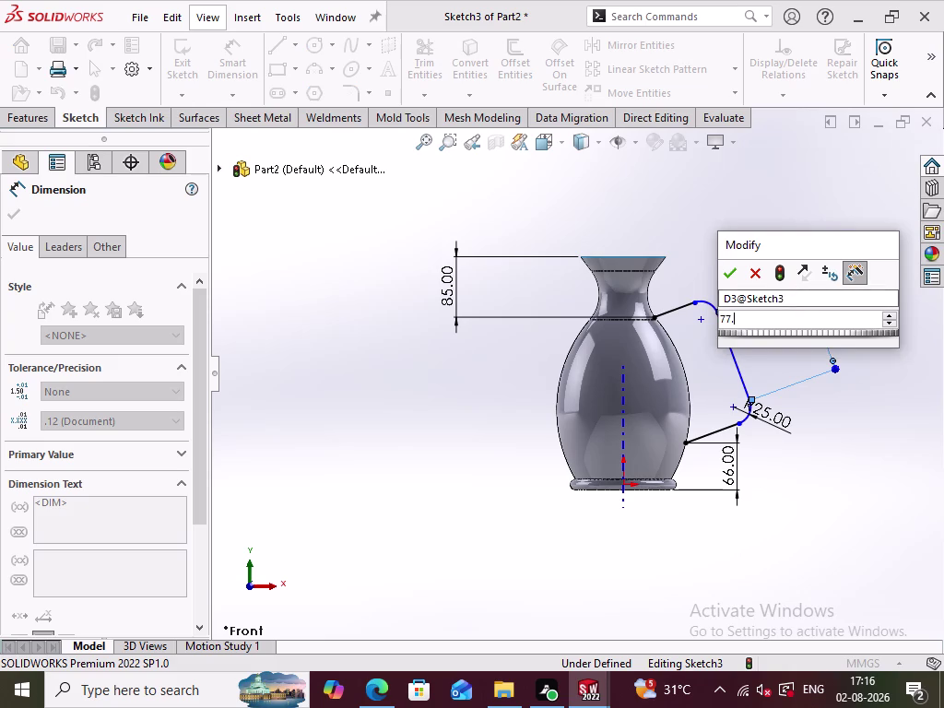
text(5)
key(Return)
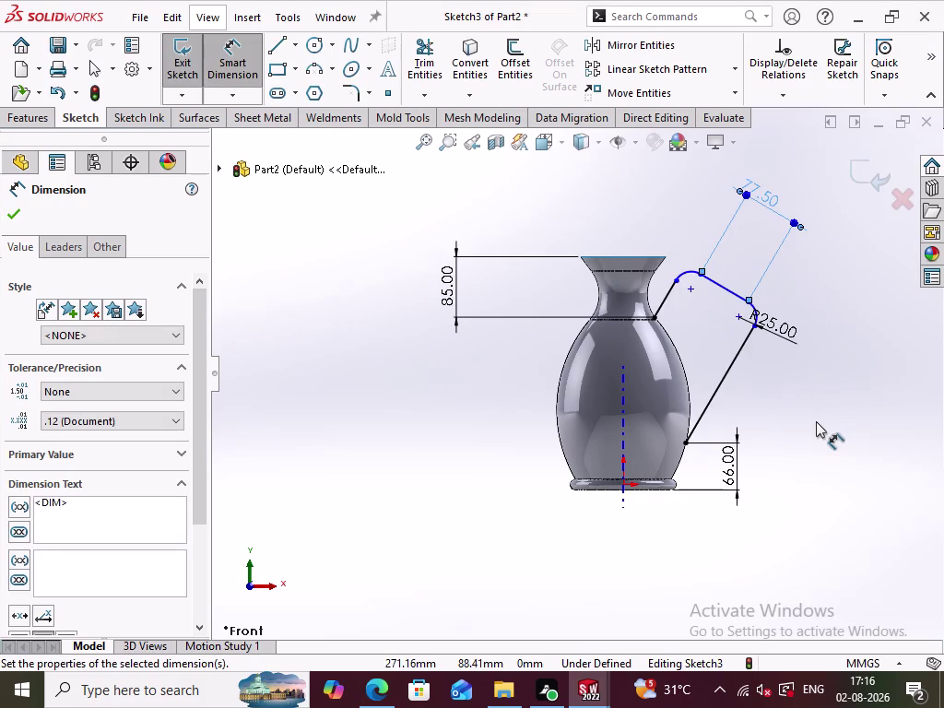
key(ctrl+z)
Delete the 85 mm dimension from the sketch.
click(465, 447)
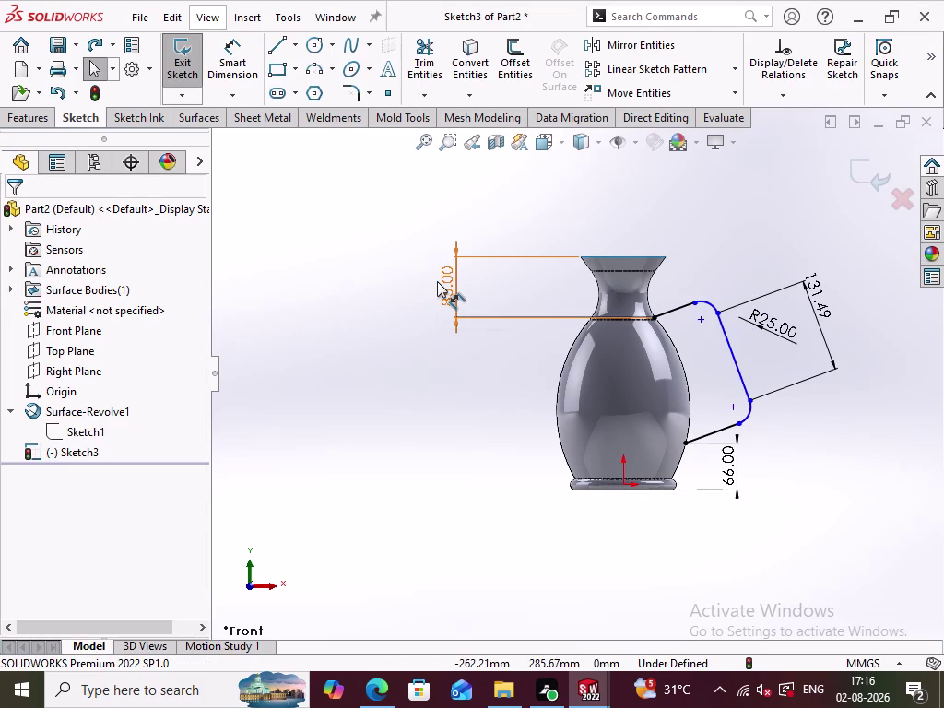
right_click(439, 282)
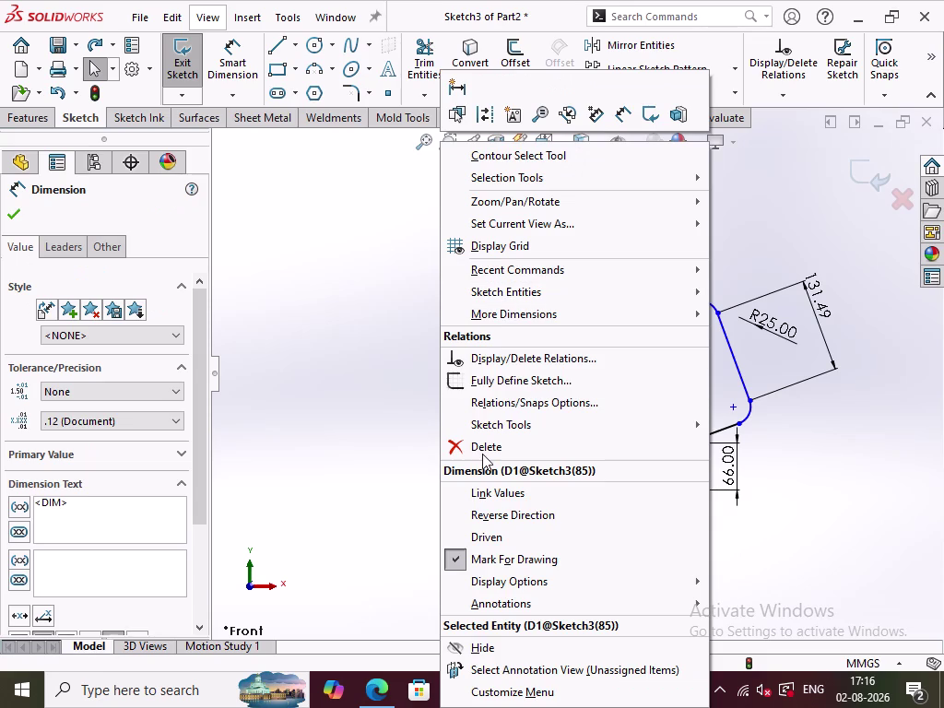
click(485, 453)
click(420, 401)
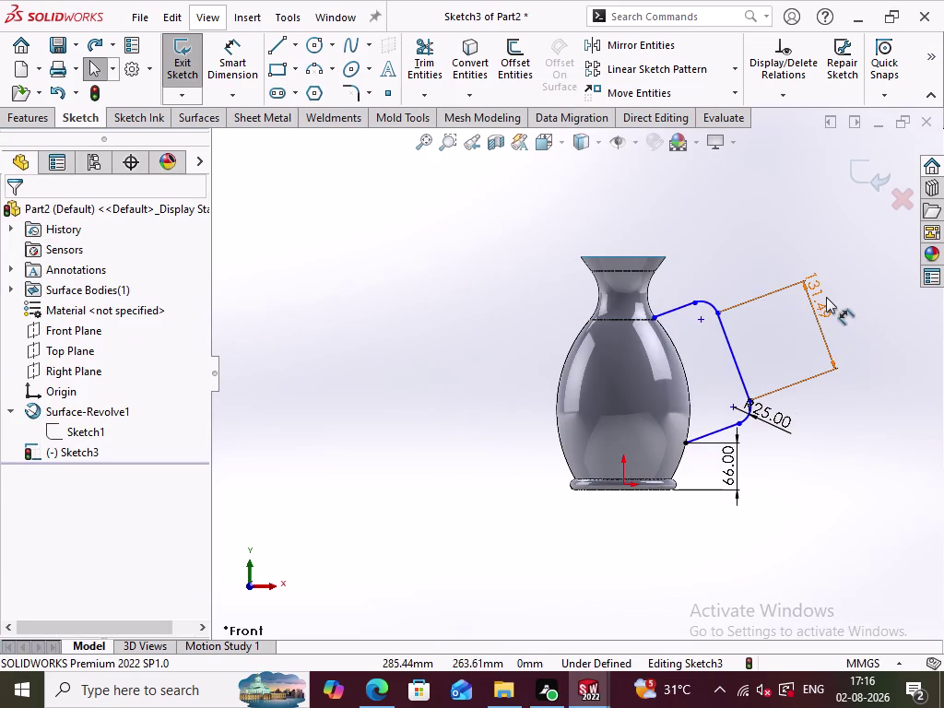
Change the middle segment's 131.49 mm length dimension to 77.5 mm.
double_click(826, 297)
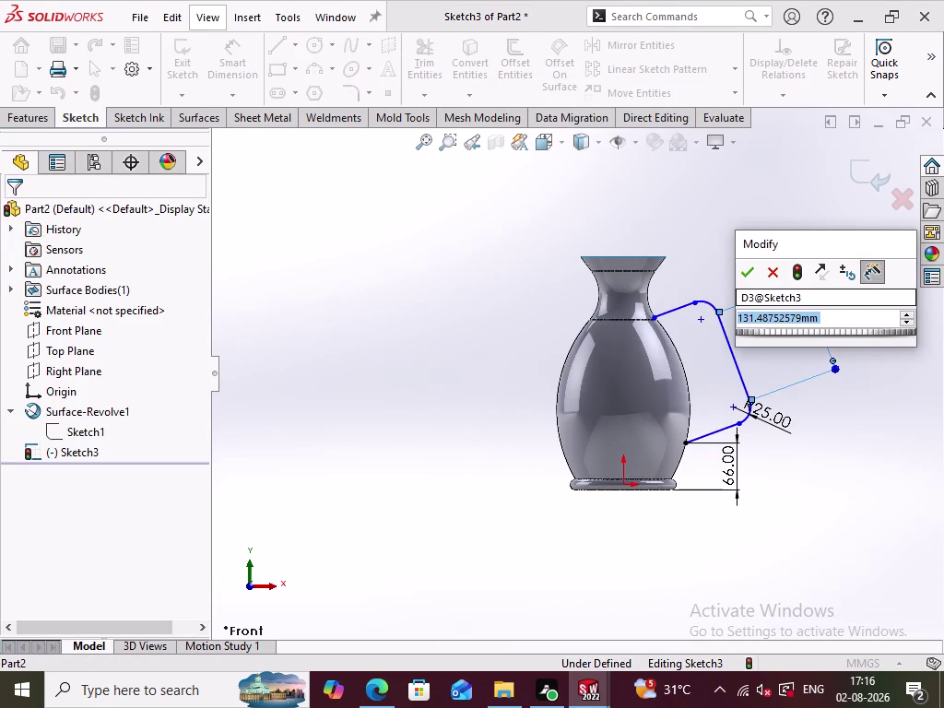
text(77.)
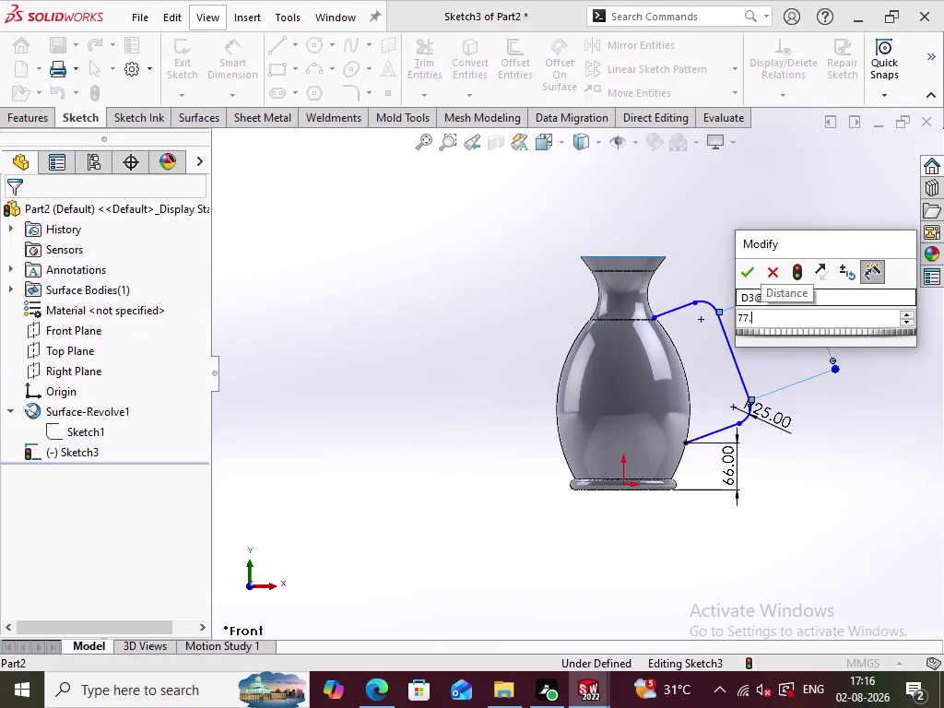
key(5)
key(Return)
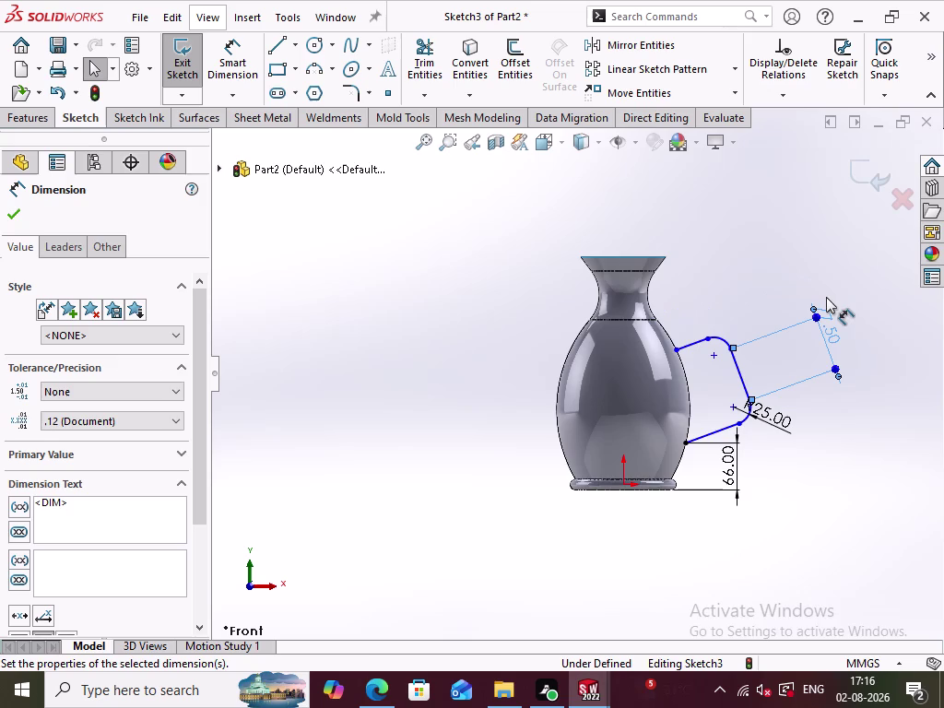
click(429, 434)
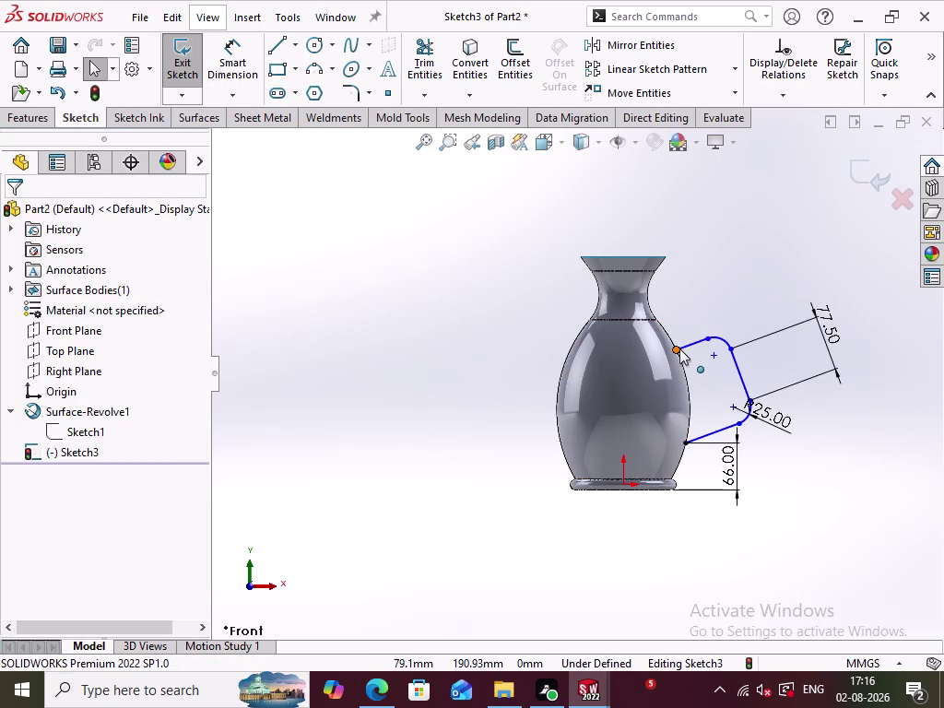
click(679, 349)
click(686, 374)
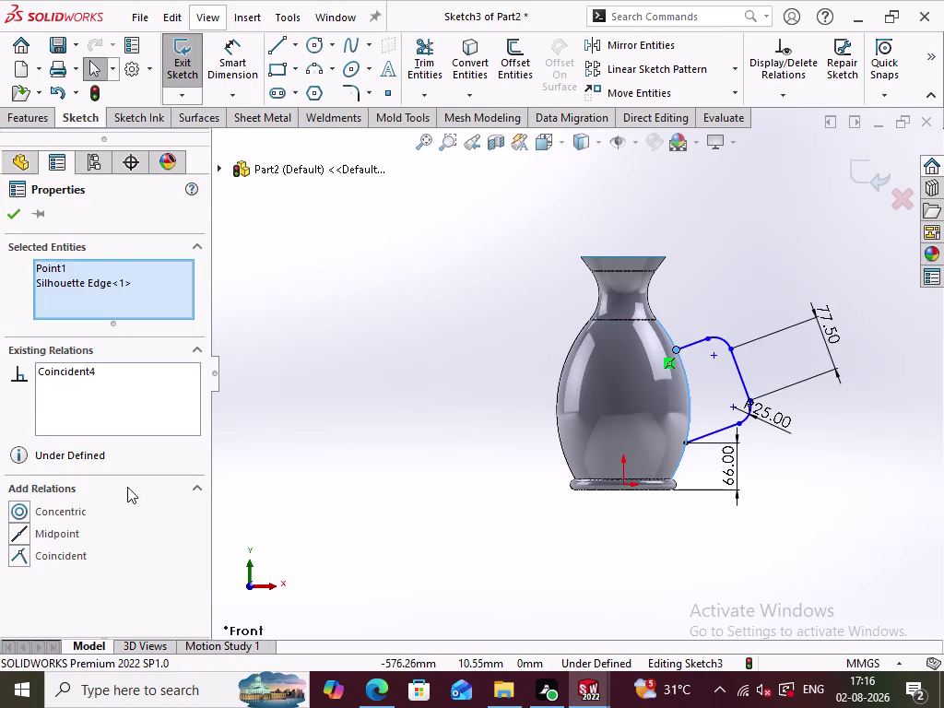
click(71, 553)
click(464, 394)
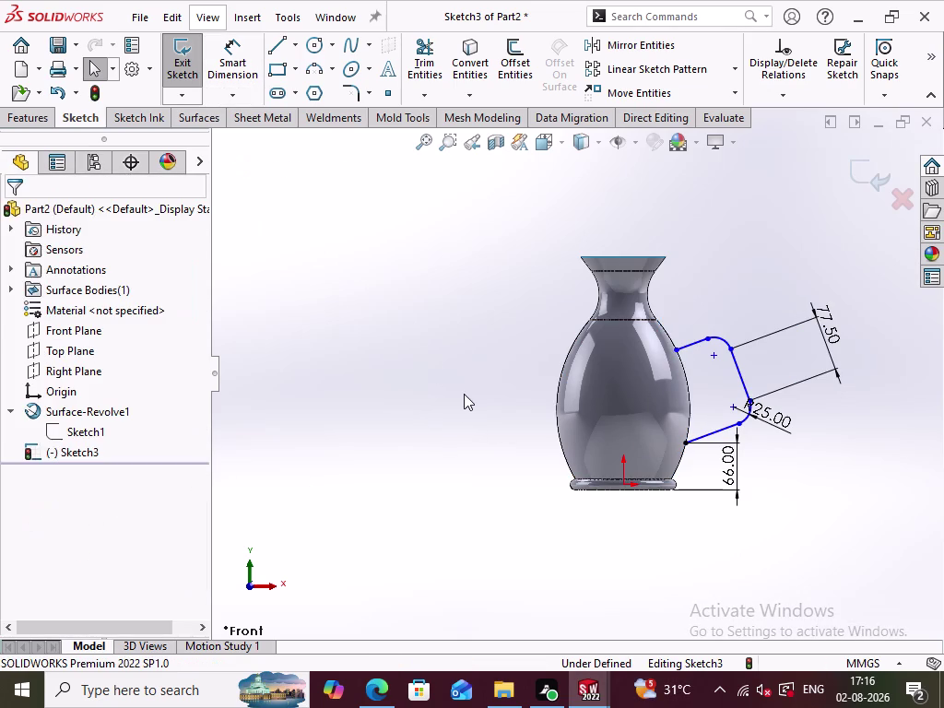
drag(675, 351, 699, 314)
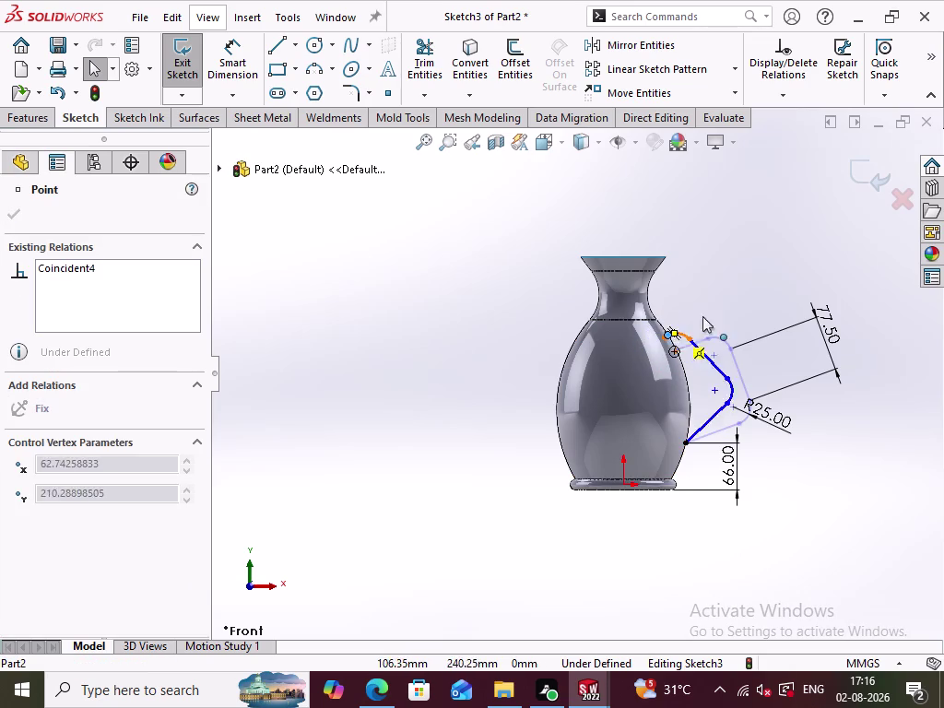
drag(699, 313, 763, 348)
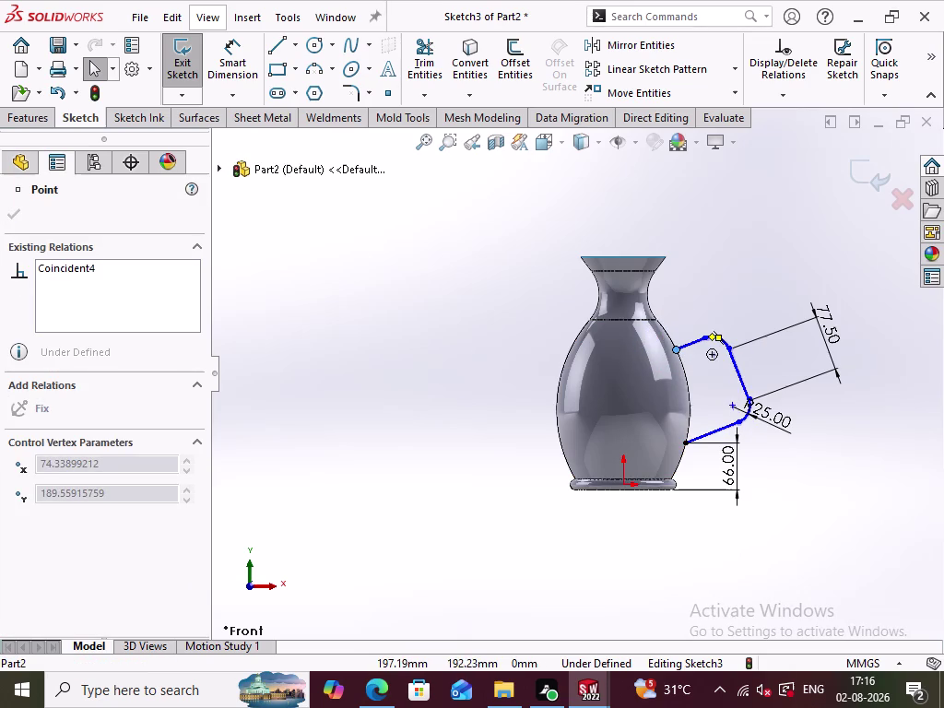
click(437, 391)
click(690, 342)
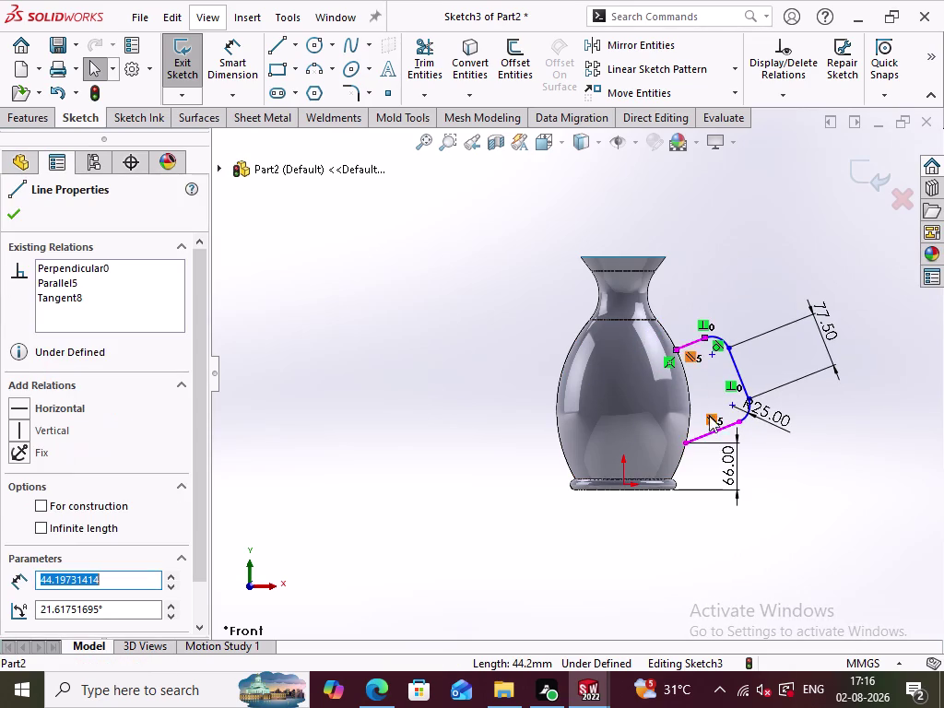
click(715, 431)
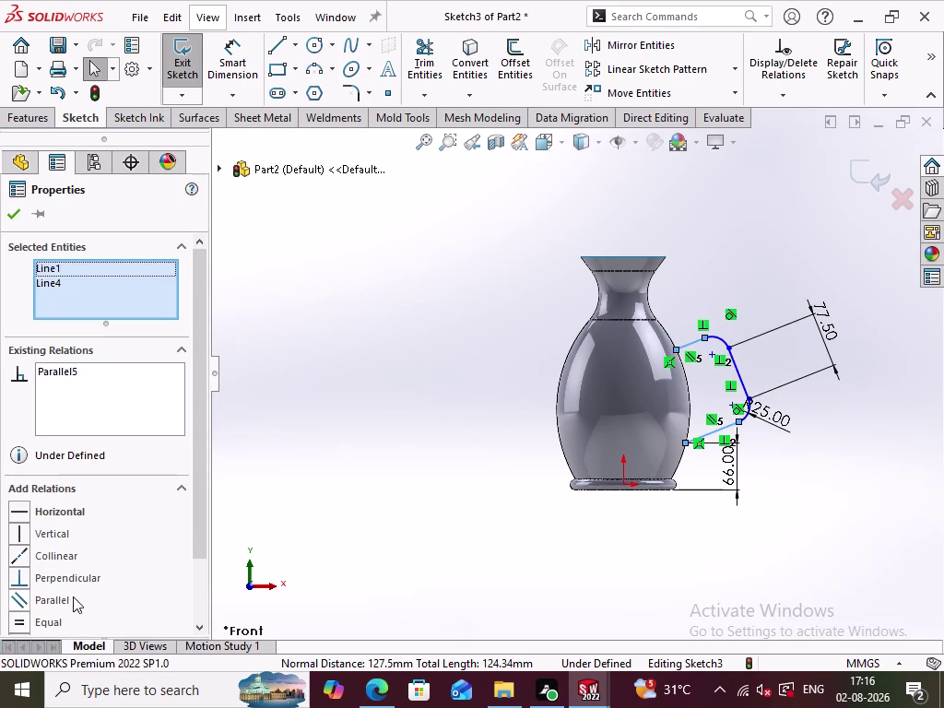
click(374, 402)
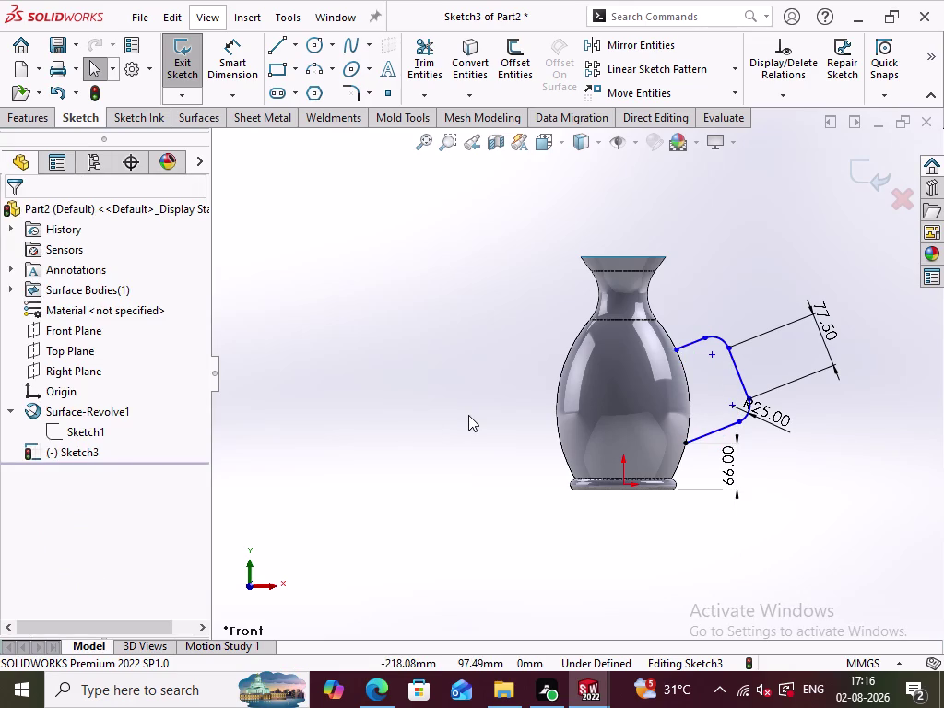
drag(689, 341, 704, 387)
click(613, 249)
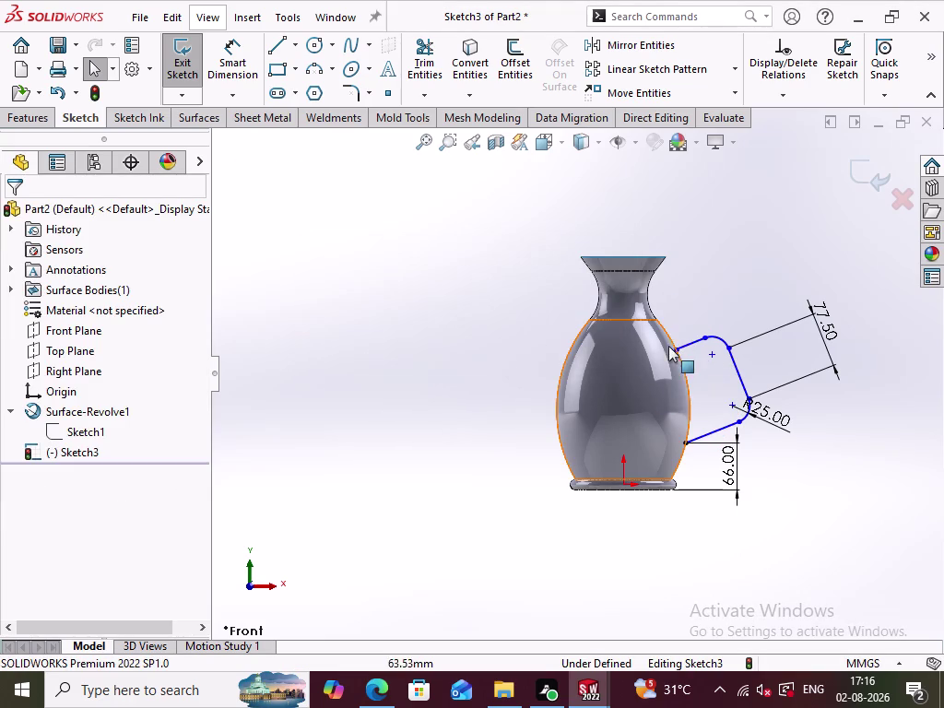
drag(676, 348, 679, 319)
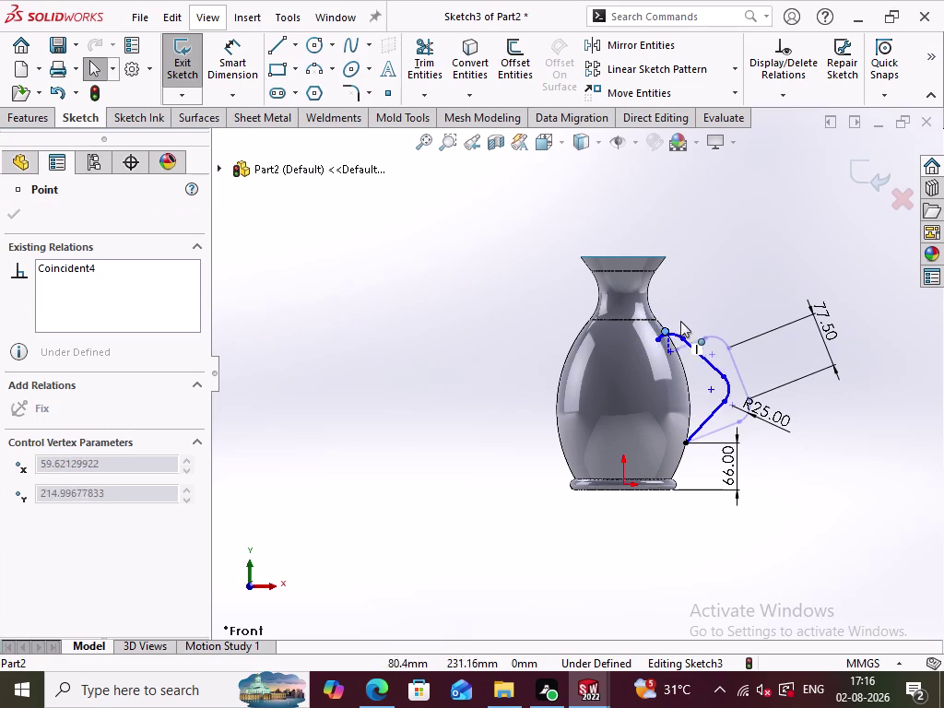
drag(680, 319, 693, 345)
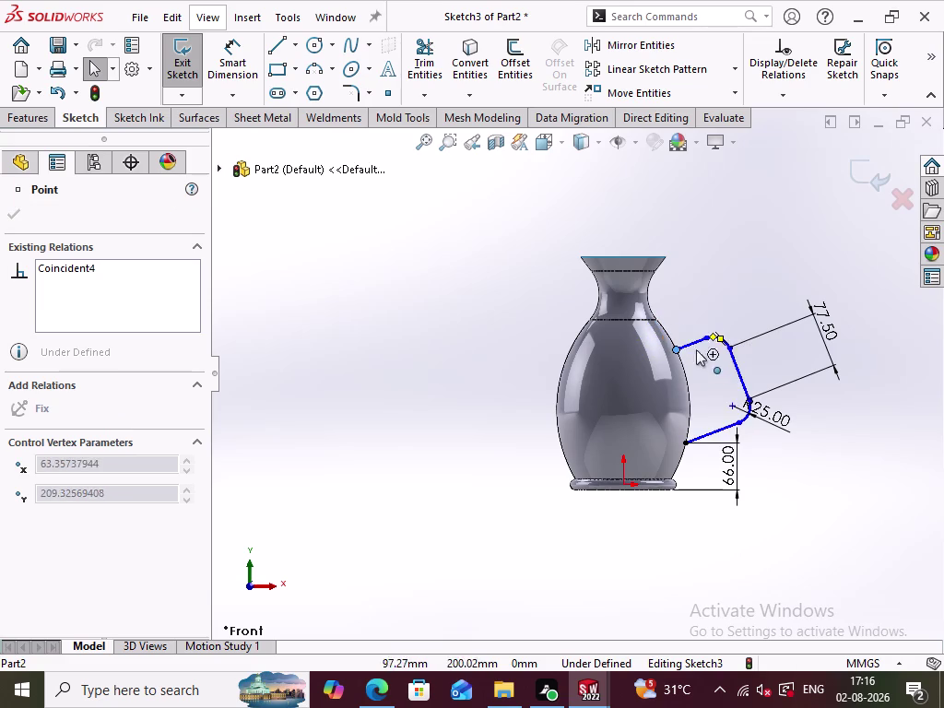
drag(693, 346, 703, 364)
click(814, 507)
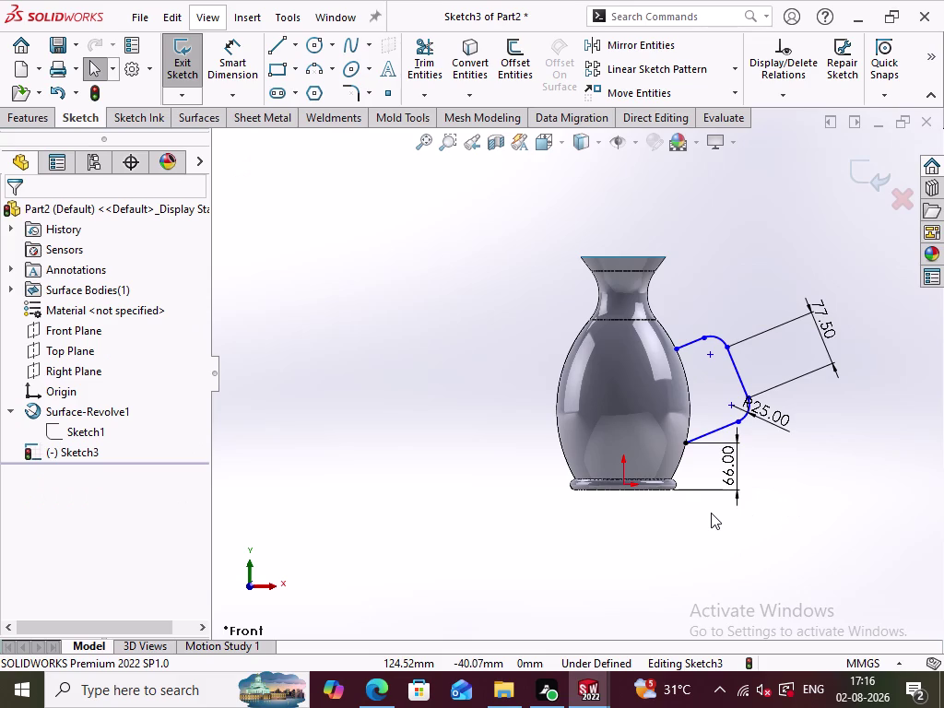
middle_drag(780, 451, 775, 501)
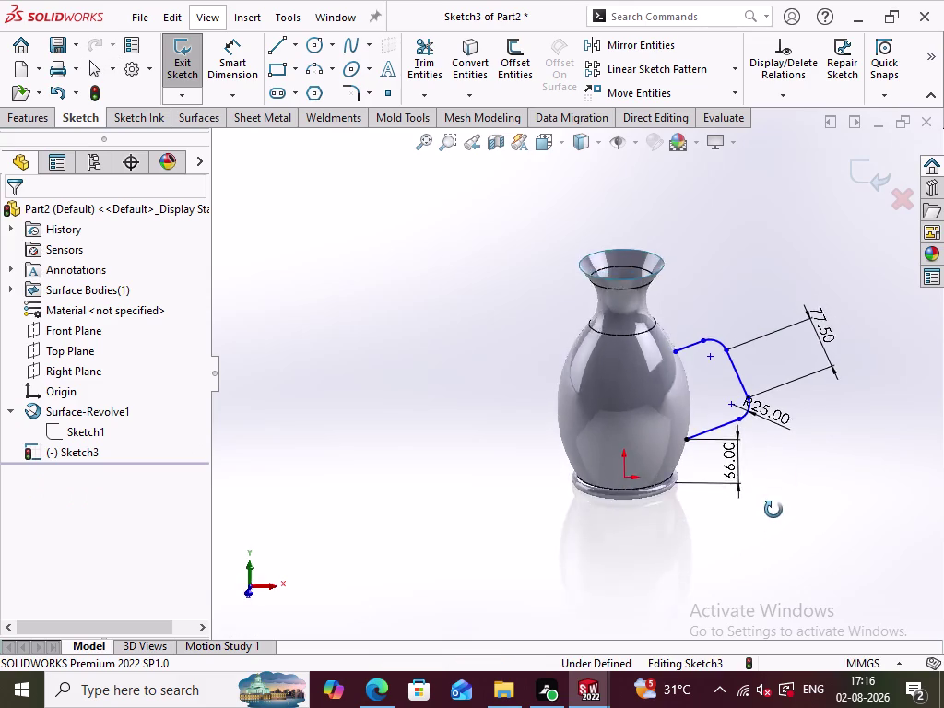
Orbit the vase to view it from above, below and three-quarter.
middle_drag(775, 501, 791, 637)
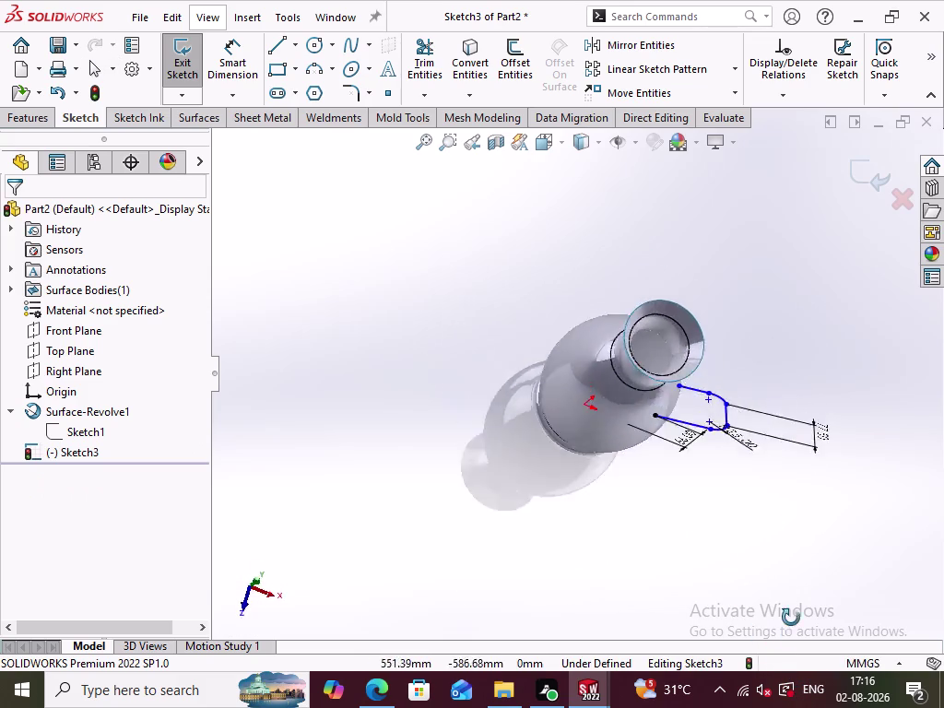
middle_drag(790, 637, 780, 422)
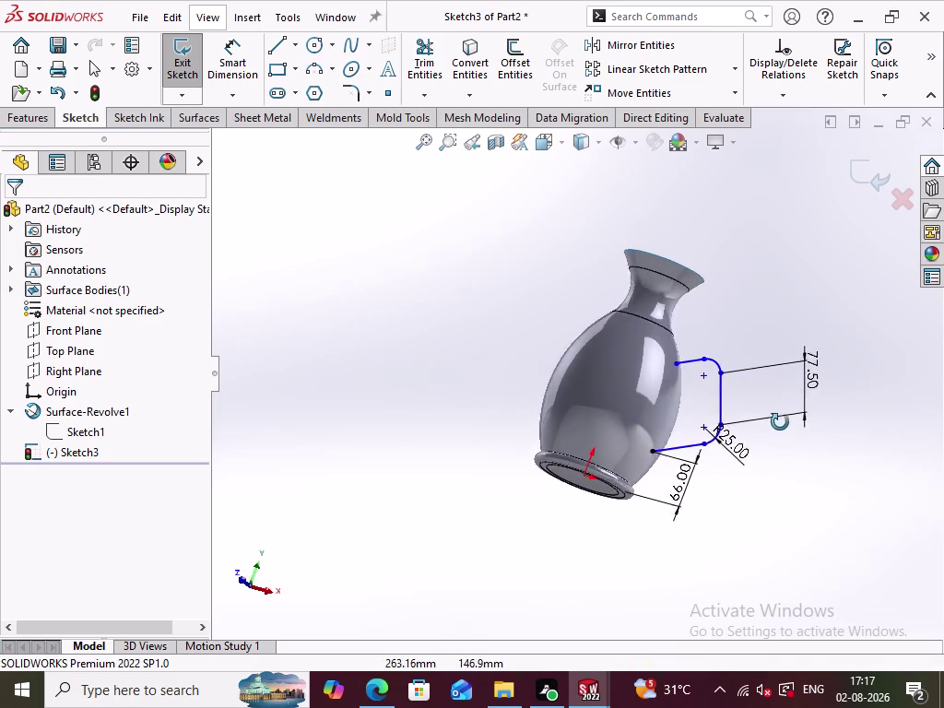
middle_drag(780, 422, 796, 498)
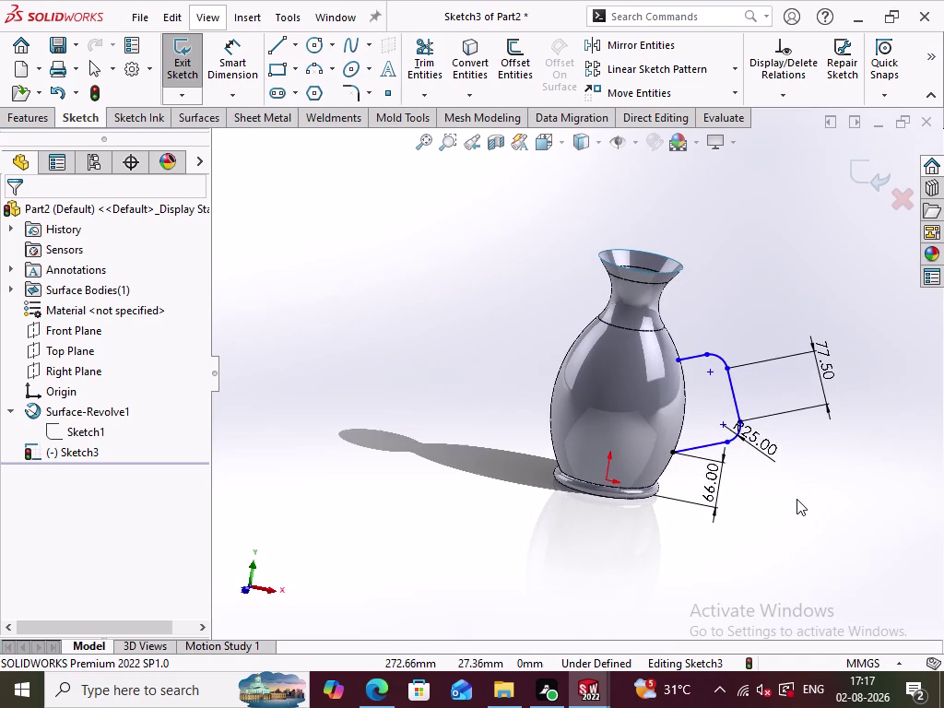
scroll(down, 3)
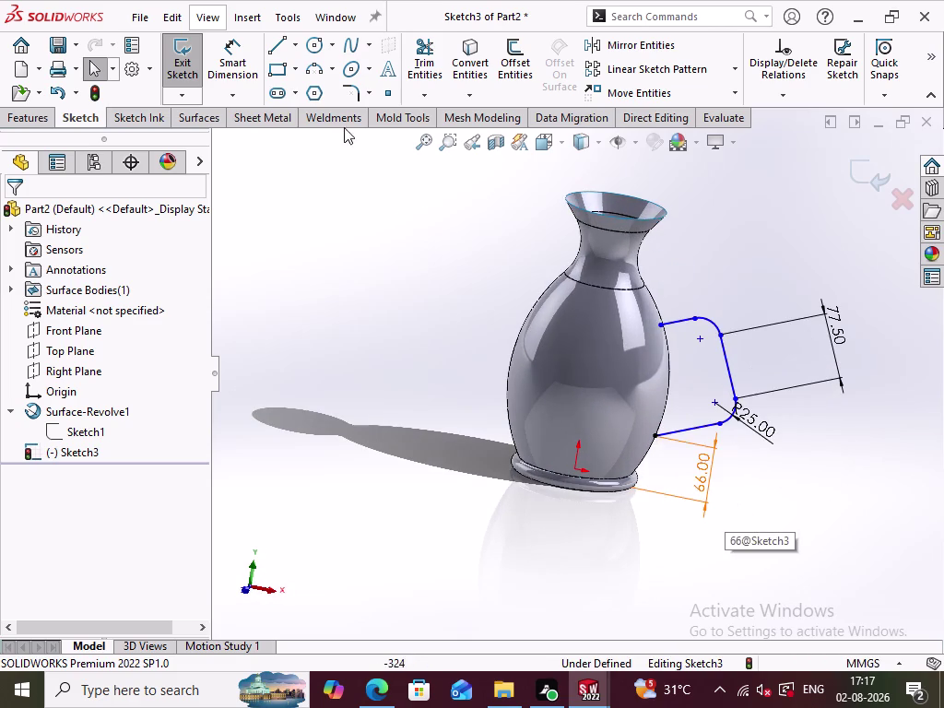
Add a 130 mm dimension from the handle's upper endpoint to the rim, then view from front.
click(237, 60)
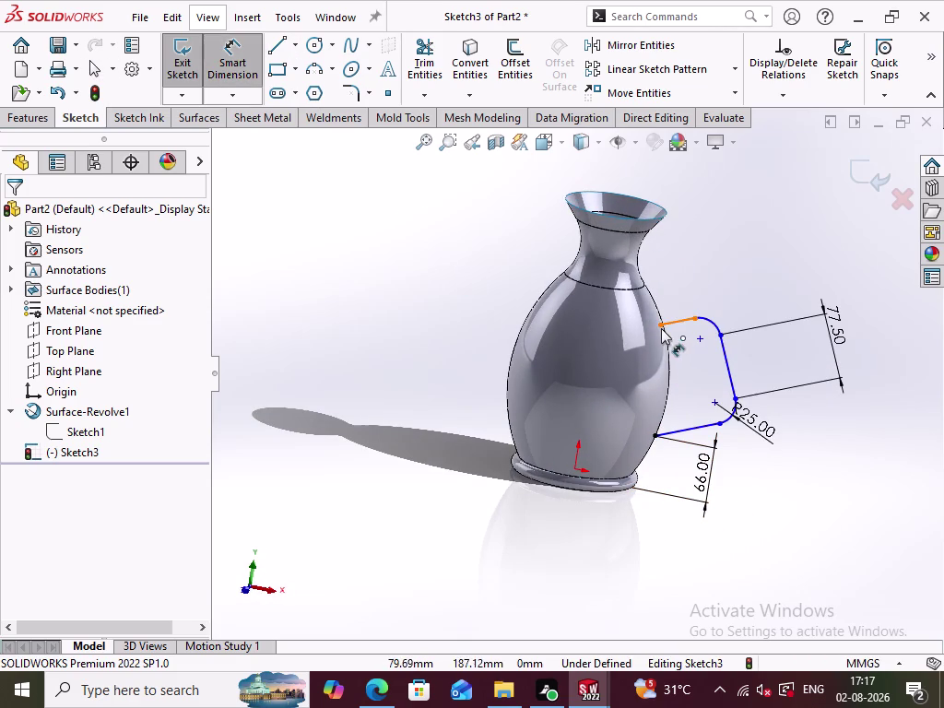
click(661, 328)
click(564, 200)
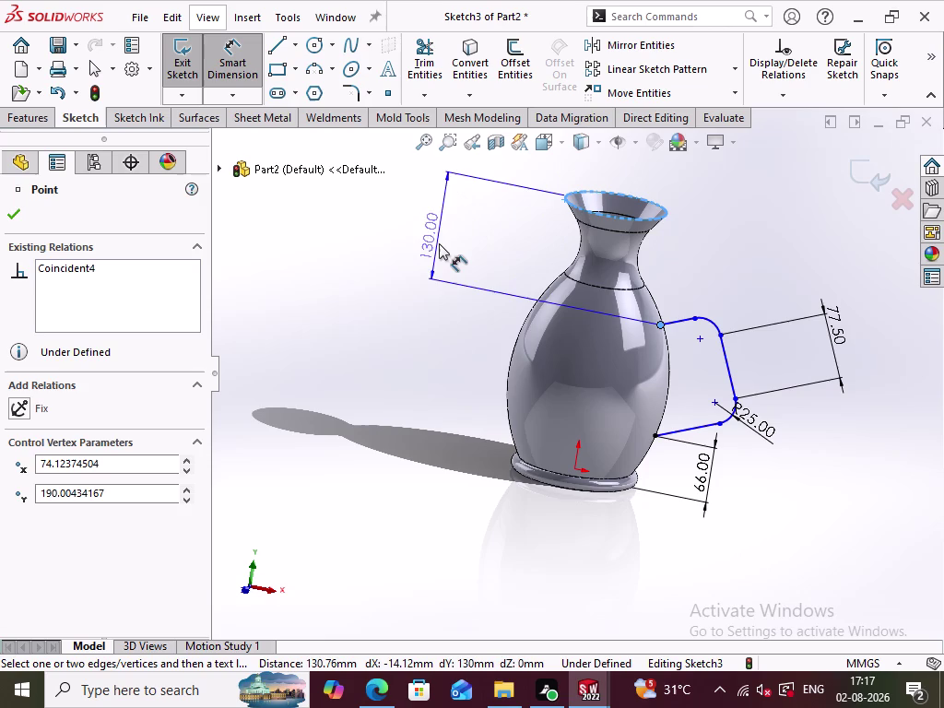
click(456, 227)
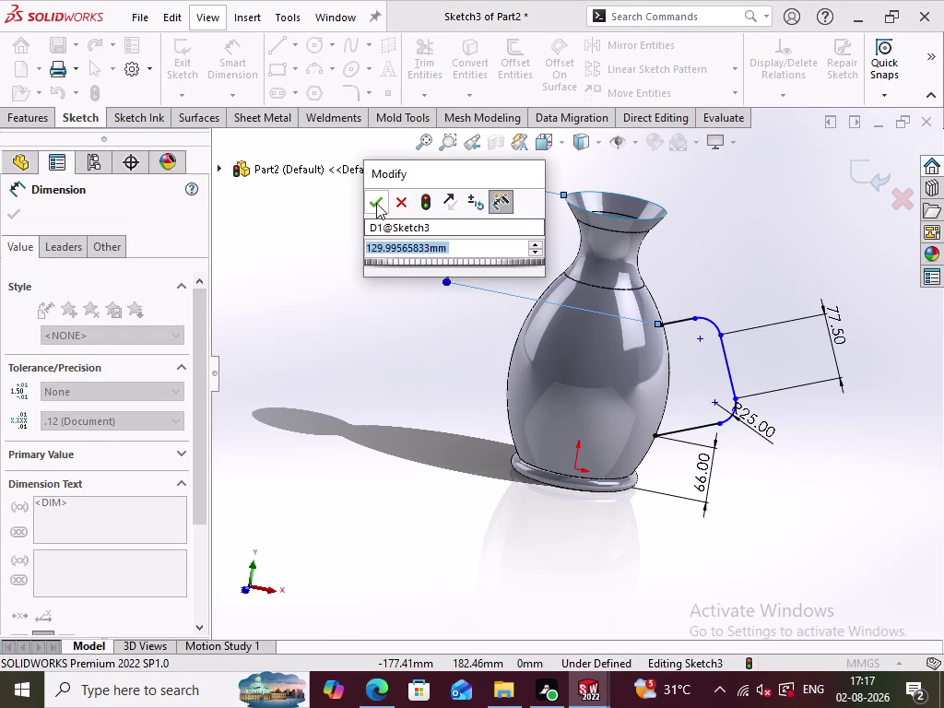
click(376, 203)
click(432, 419)
middle_drag(518, 521, 553, 523)
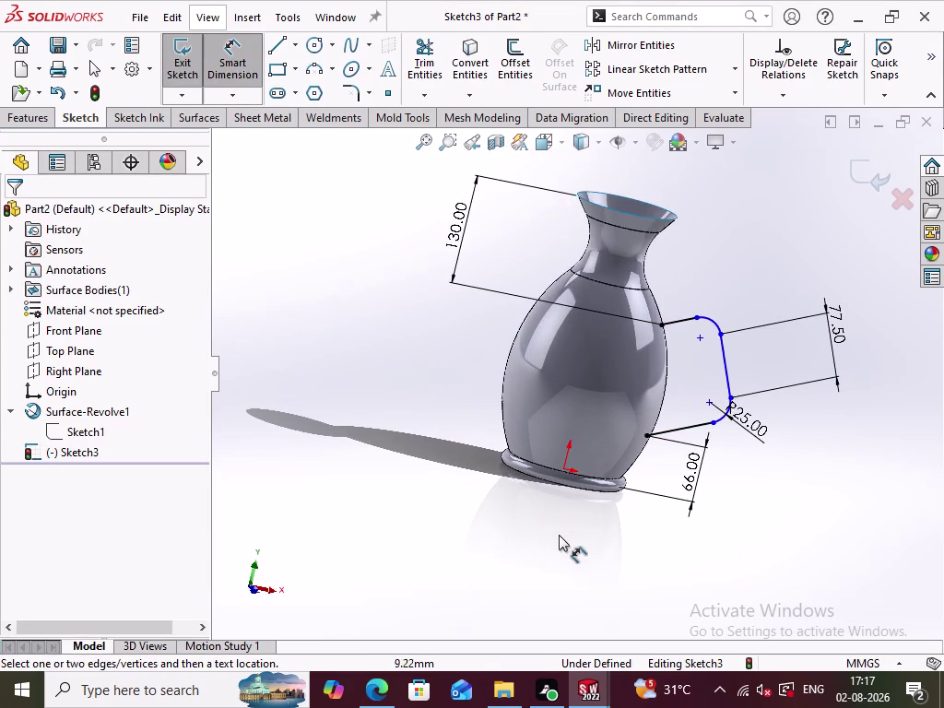
key(ctrl+1)
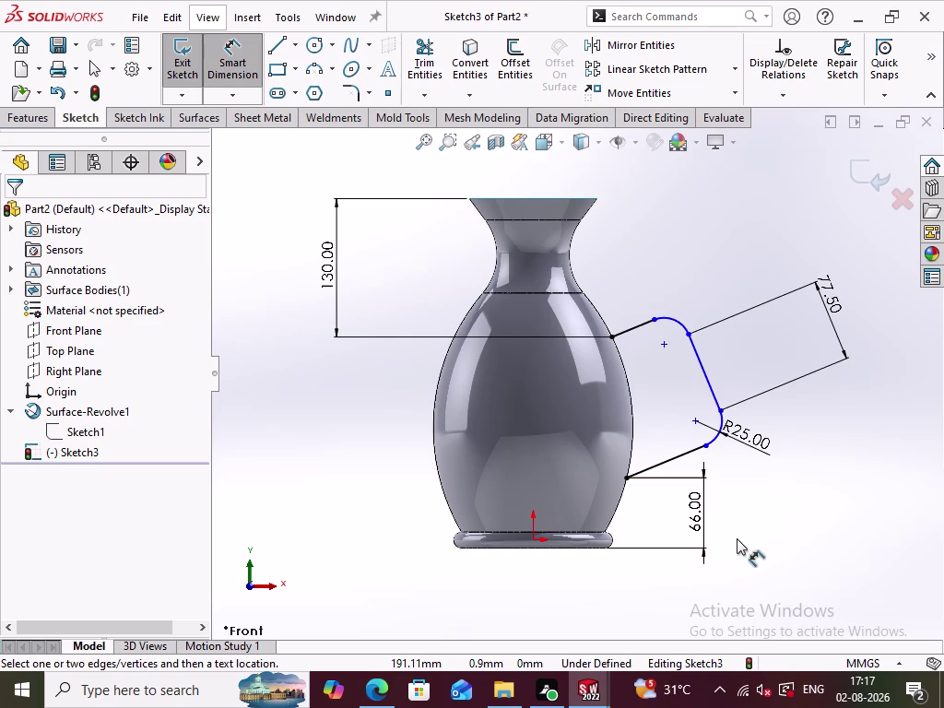
Add a 90° angle dimension between the handle's lower and slanted lines.
click(675, 450)
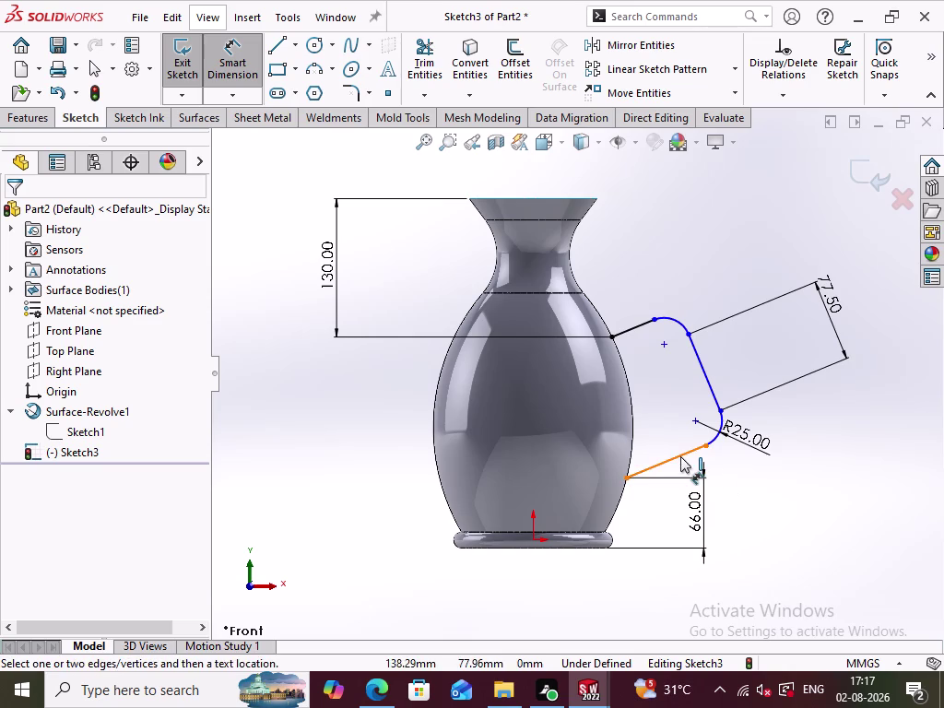
click(680, 456)
click(710, 391)
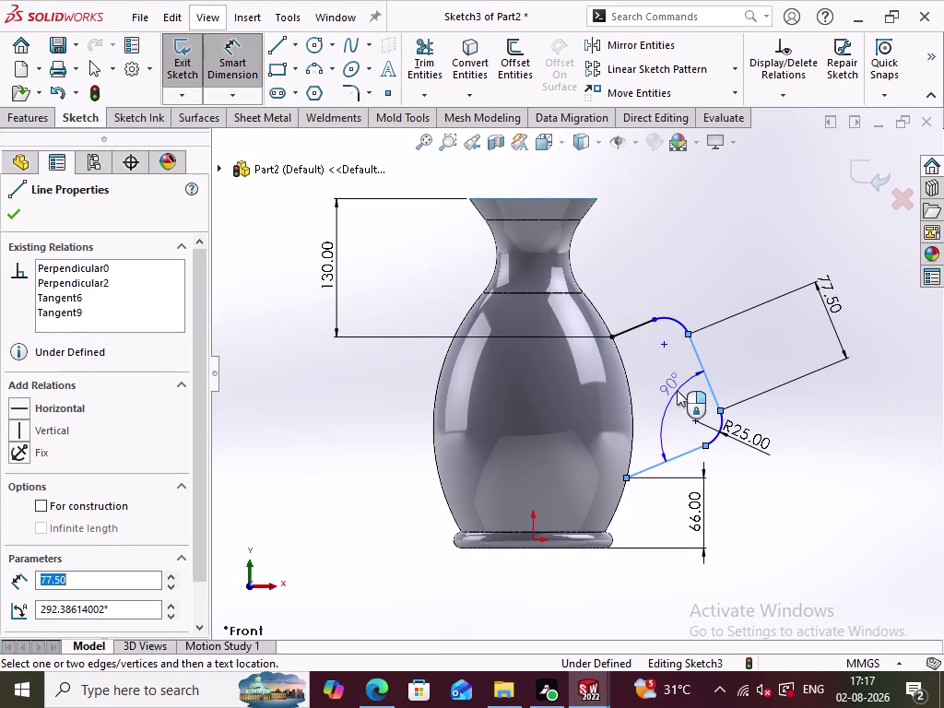
click(675, 393)
click(369, 388)
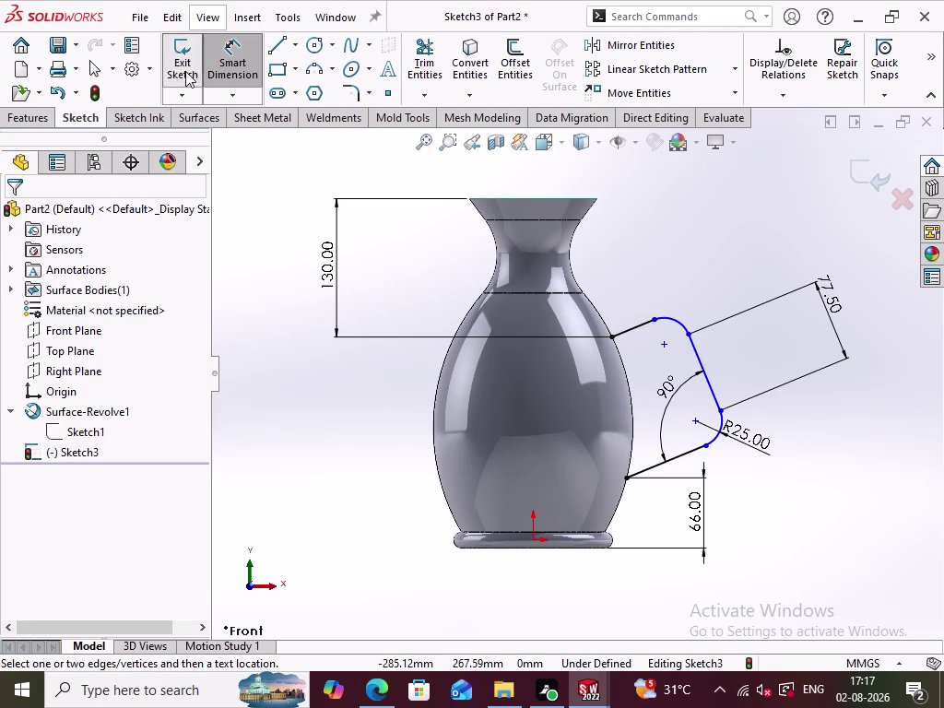
Drag the handle's slanted segment outward, dismissing the delete-relations prompt.
click(246, 66)
click(693, 242)
drag(695, 353, 733, 341)
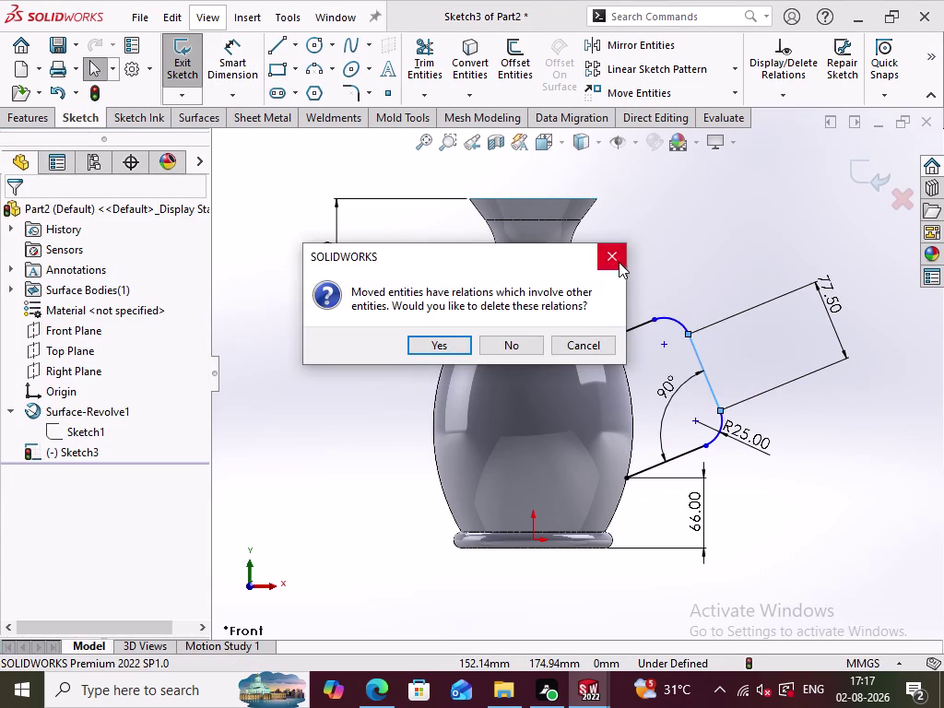
click(618, 259)
click(688, 333)
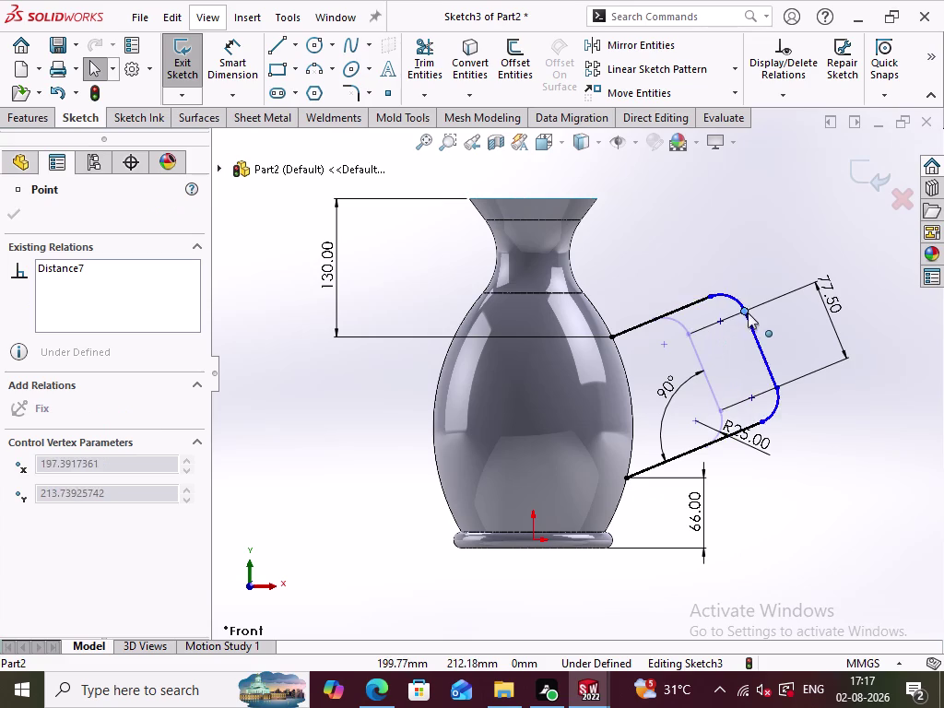
click(814, 449)
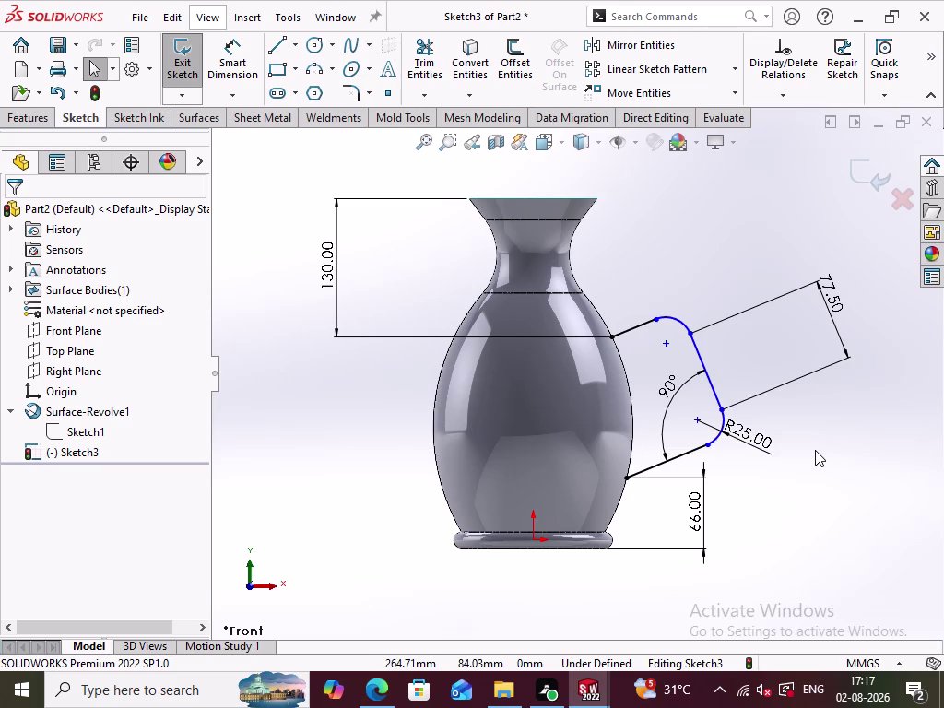
Dimension the handle's lower corner 200 mm from the origin.
click(231, 54)
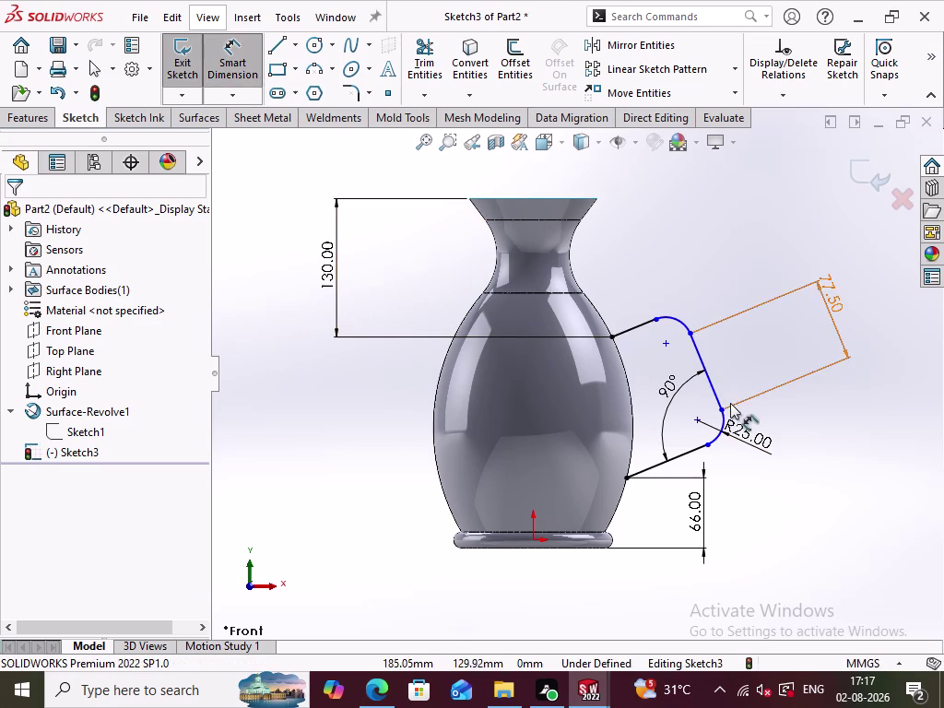
click(722, 405)
click(536, 544)
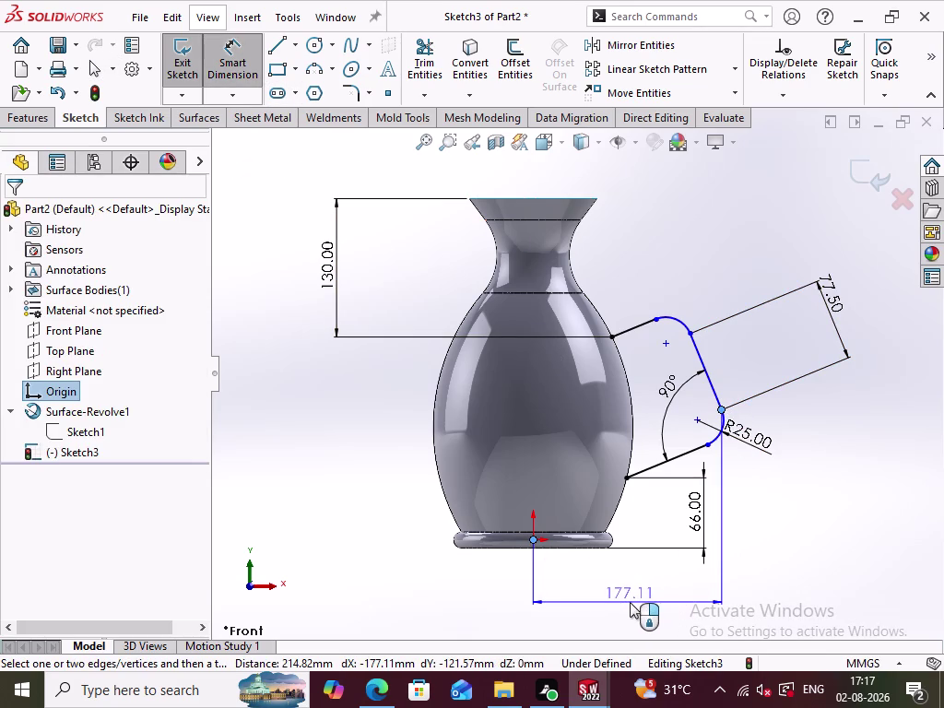
click(629, 602)
key(2)
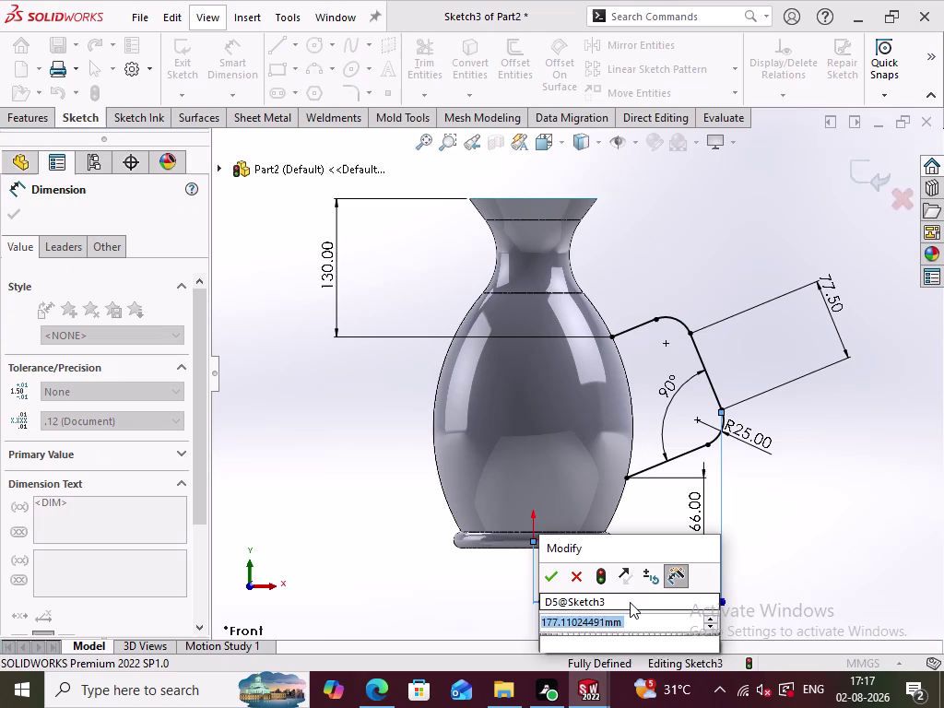
text(00)
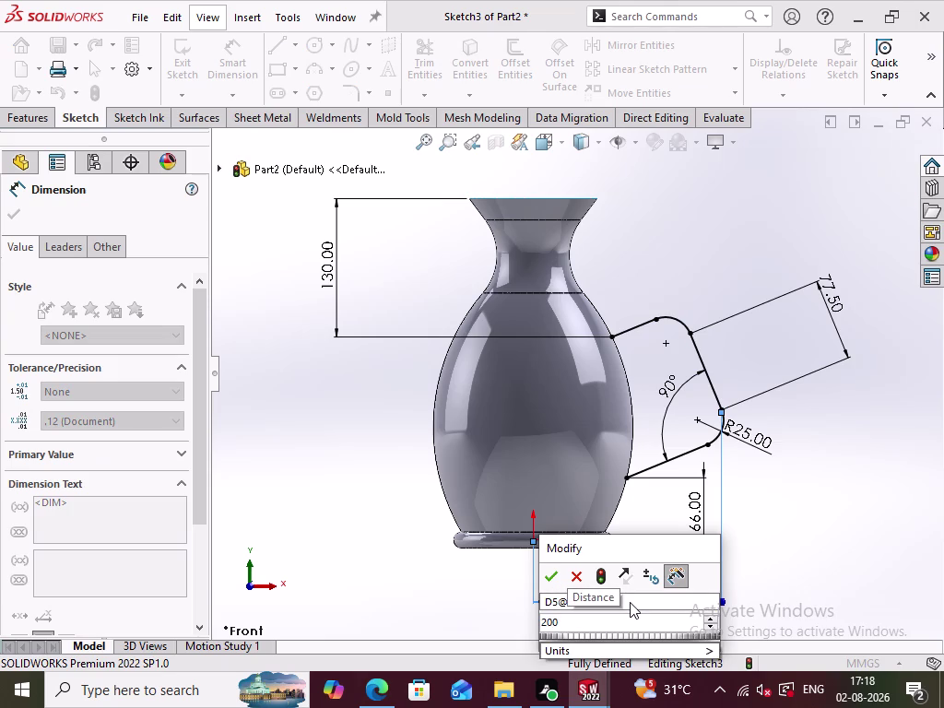
key(Return)
click(814, 522)
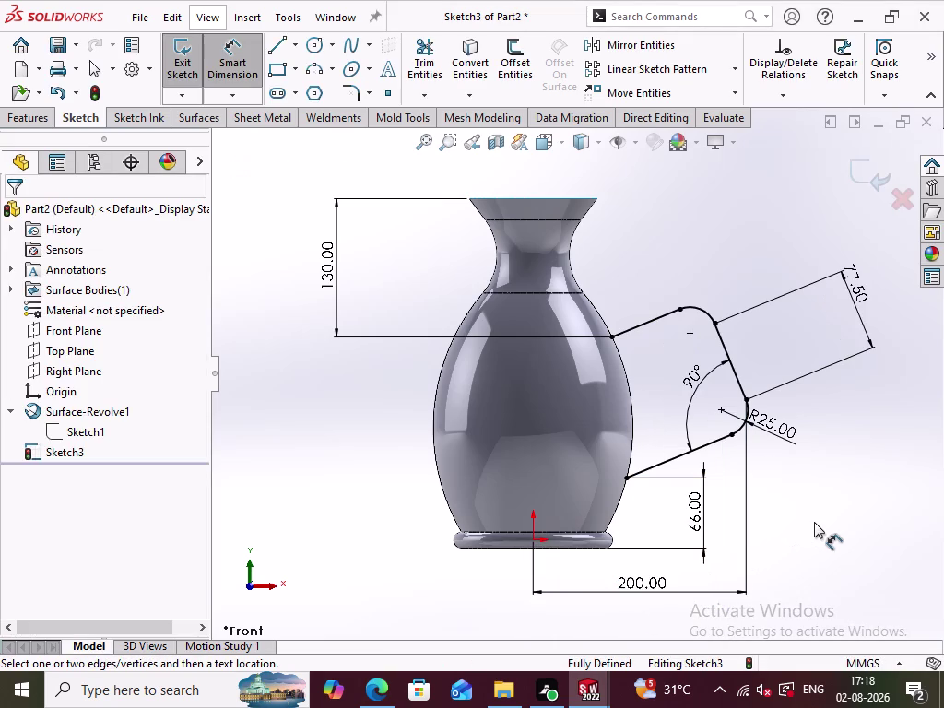
Change that horizontal distance to 150 mm, then to 180 mm.
double_click(627, 584)
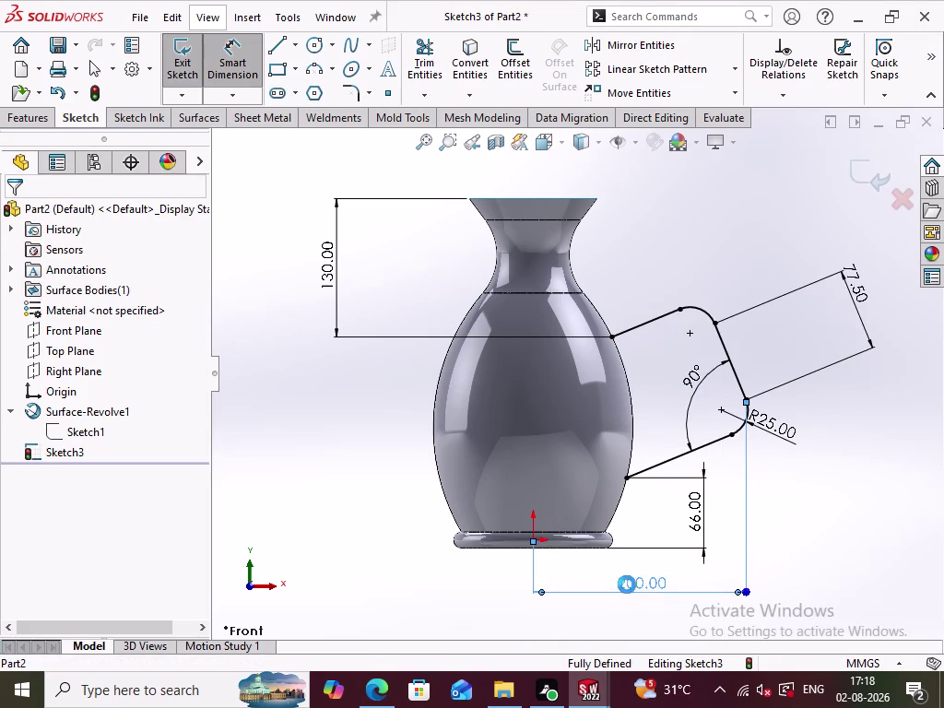
text(150)
key(Return)
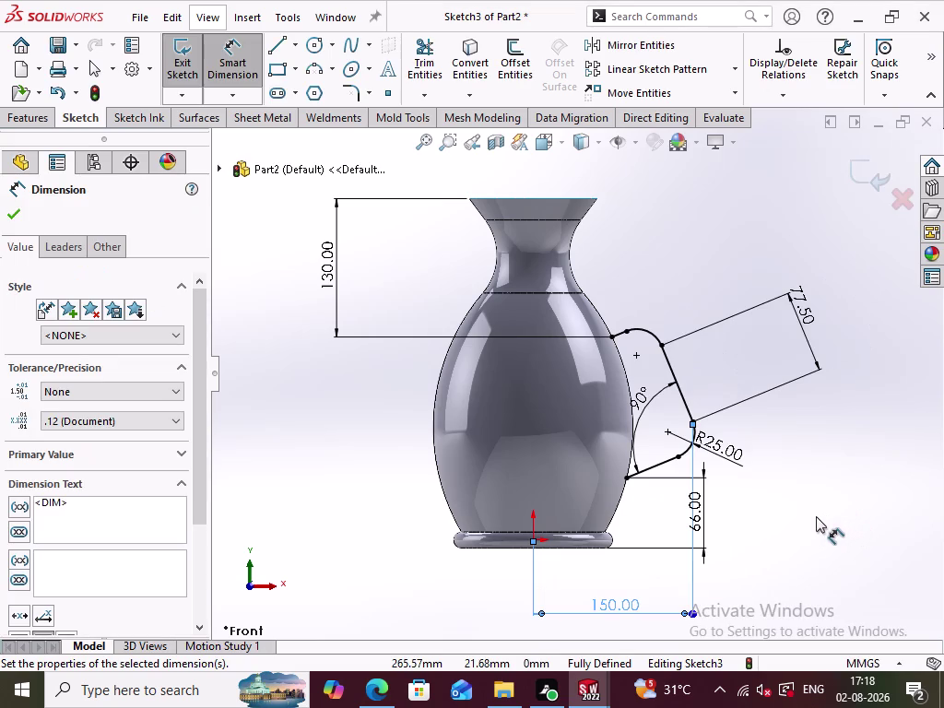
double_click(617, 605)
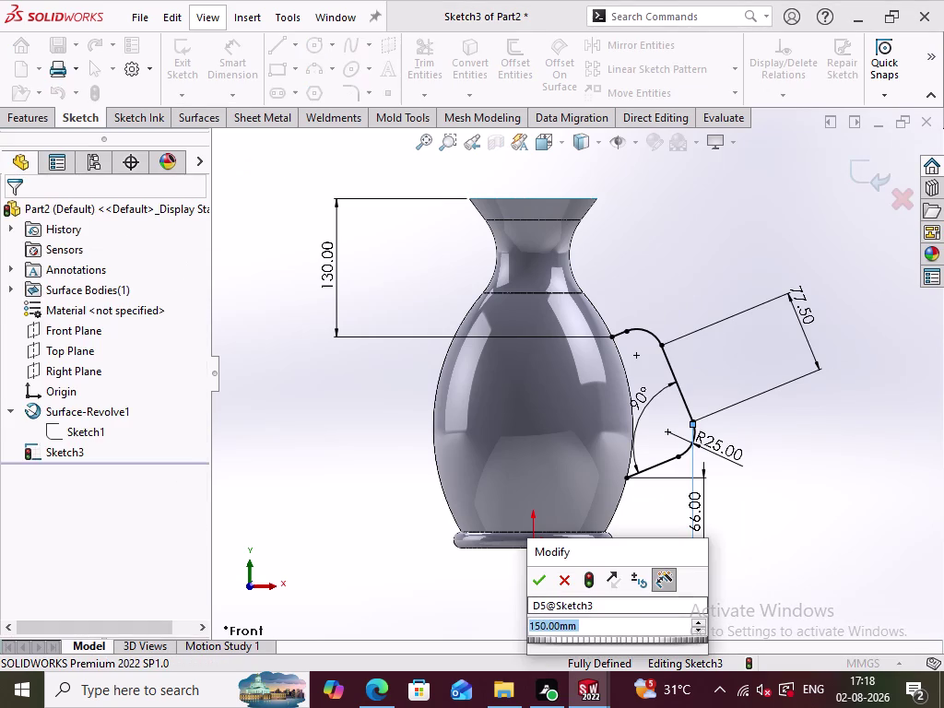
key(1)
text(80)
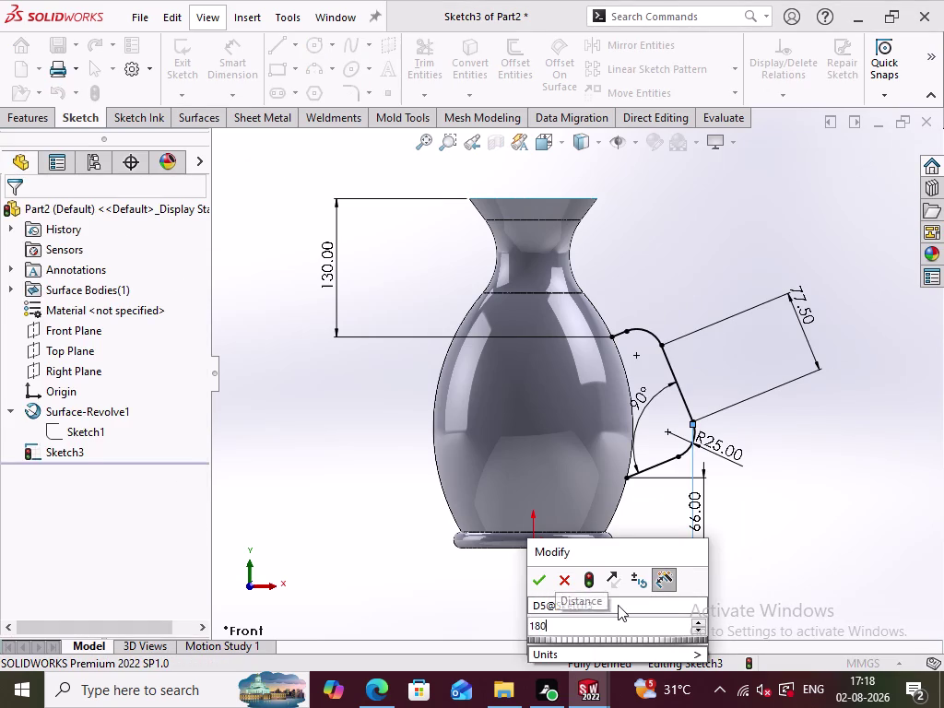
key(Return)
click(790, 519)
Adjust the handle path and exit the fully defined Sketch3.
scroll(up, 3)
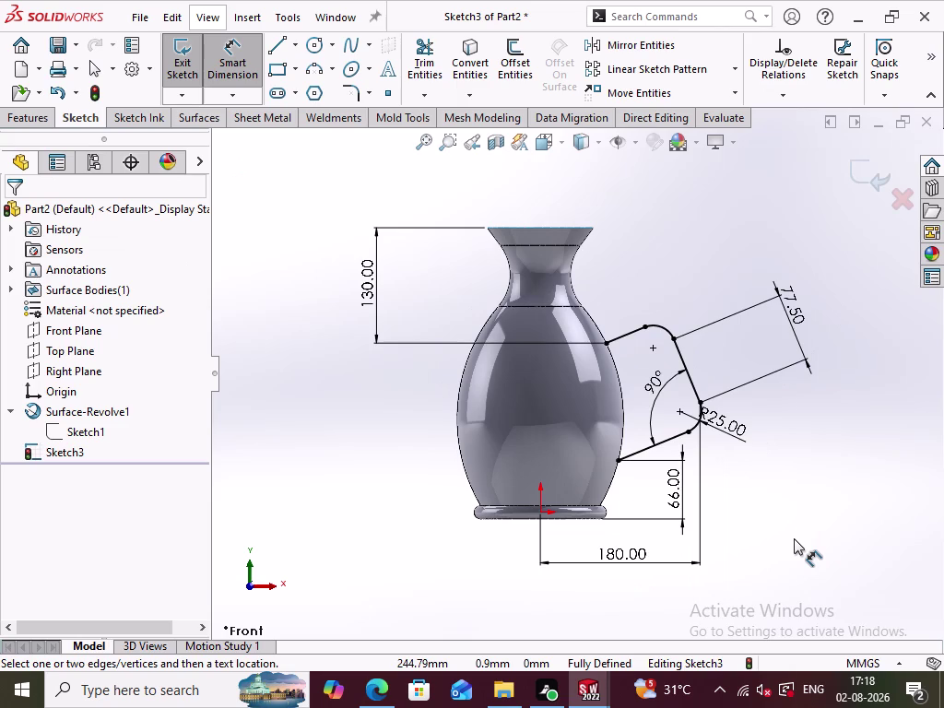
drag(726, 427, 771, 443)
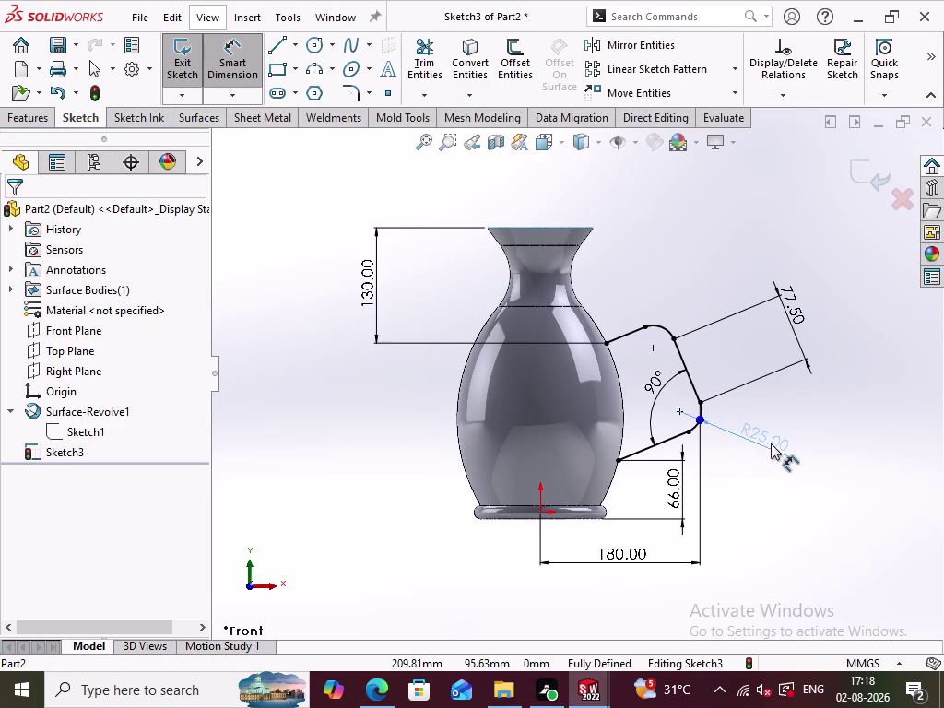
drag(770, 443, 779, 448)
click(824, 426)
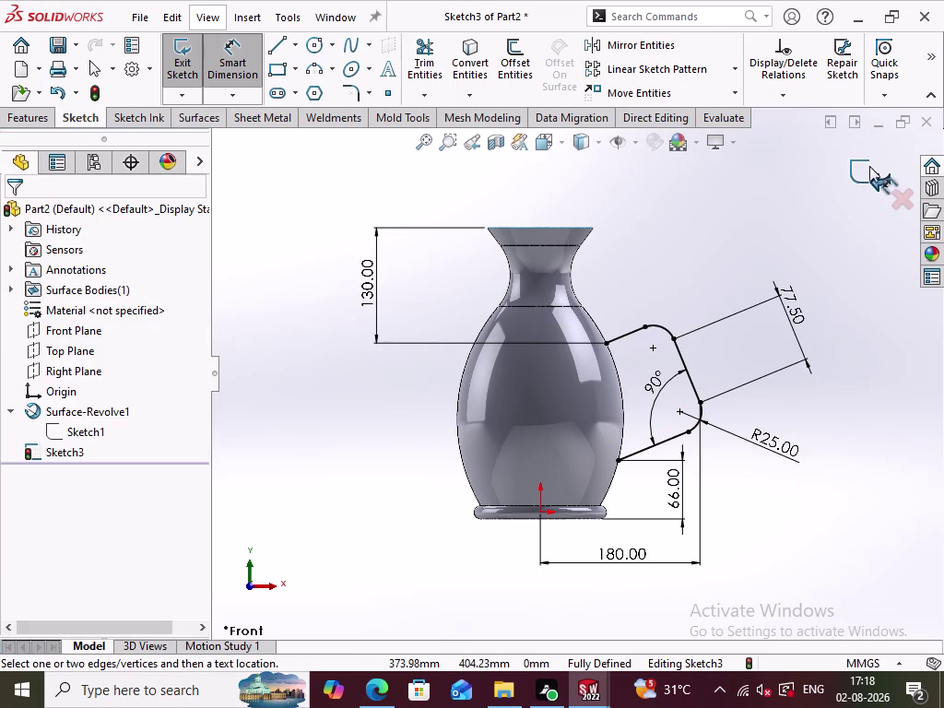
click(867, 173)
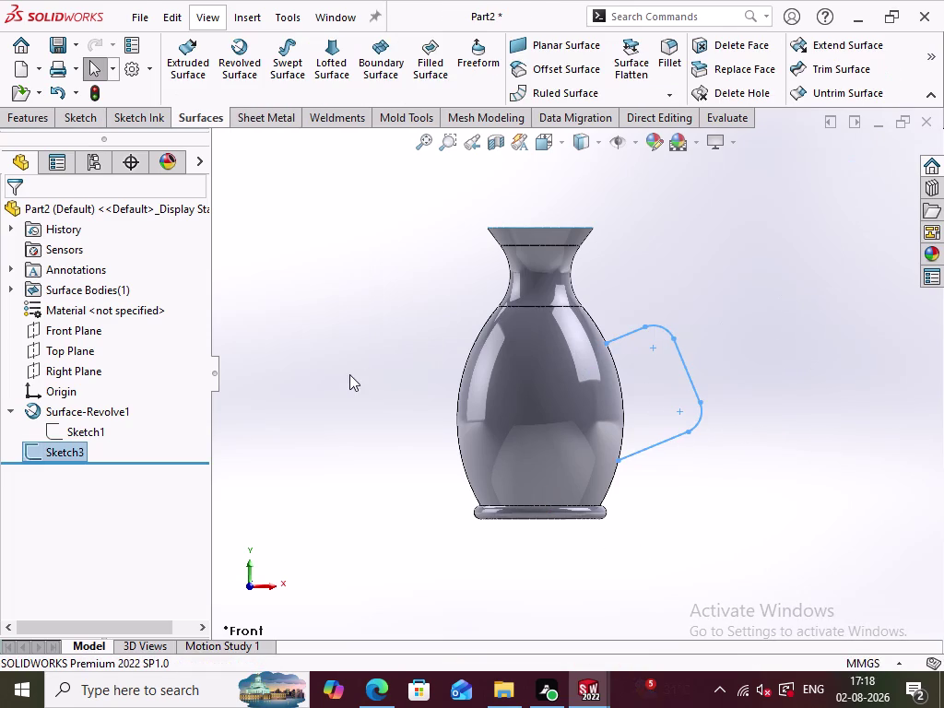
Open Sketch4 on the Right Plane and turn the vase to face that plane side-on.
click(349, 374)
click(82, 364)
click(98, 332)
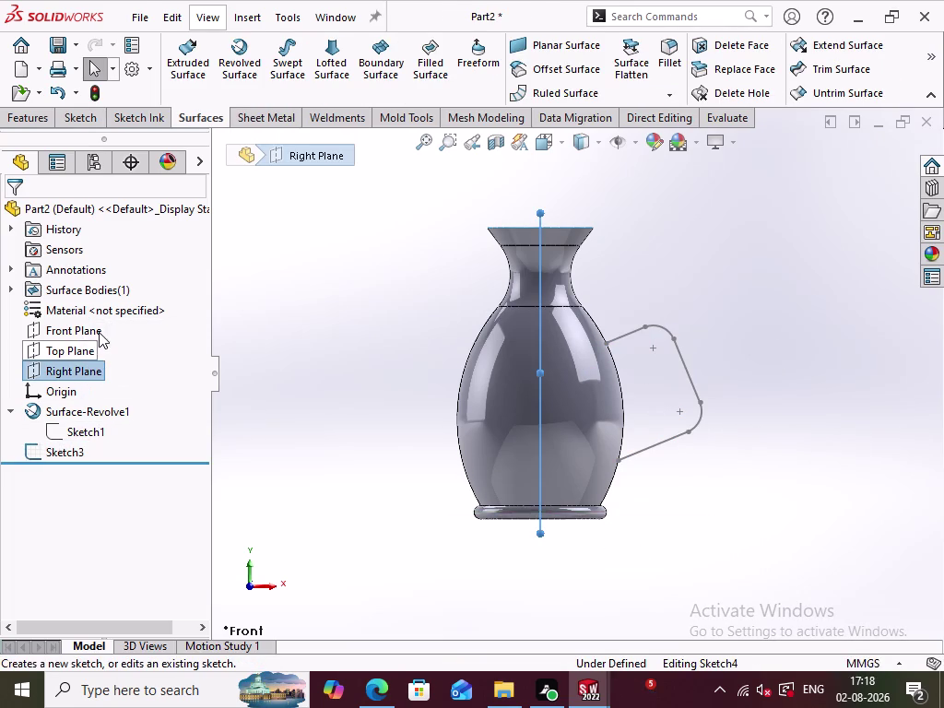
scroll(up, 3)
middle_drag(759, 463, 814, 455)
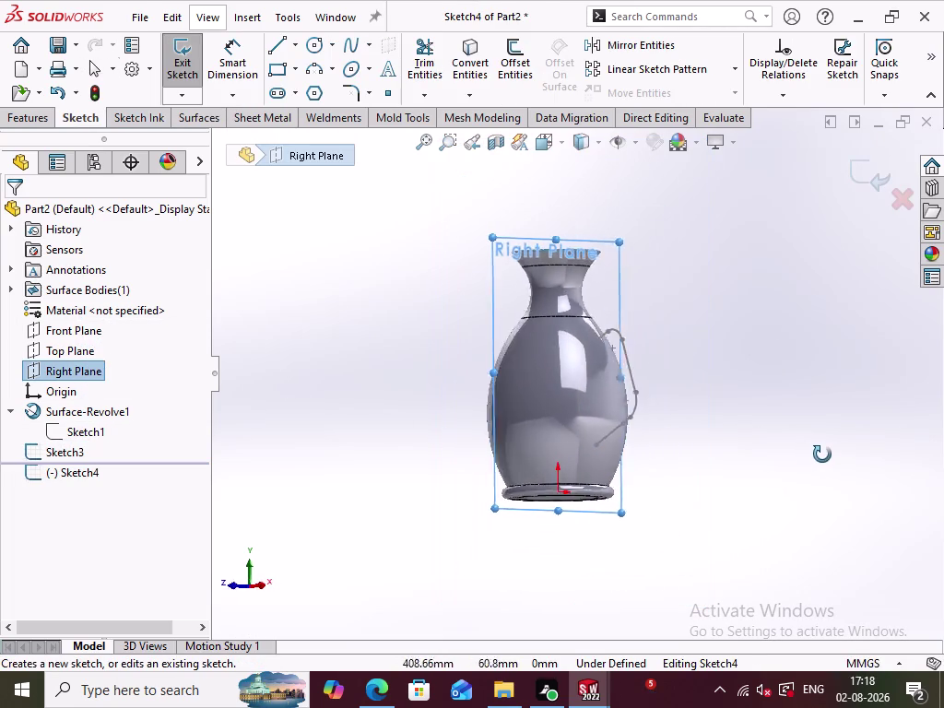
middle_drag(813, 454, 749, 493)
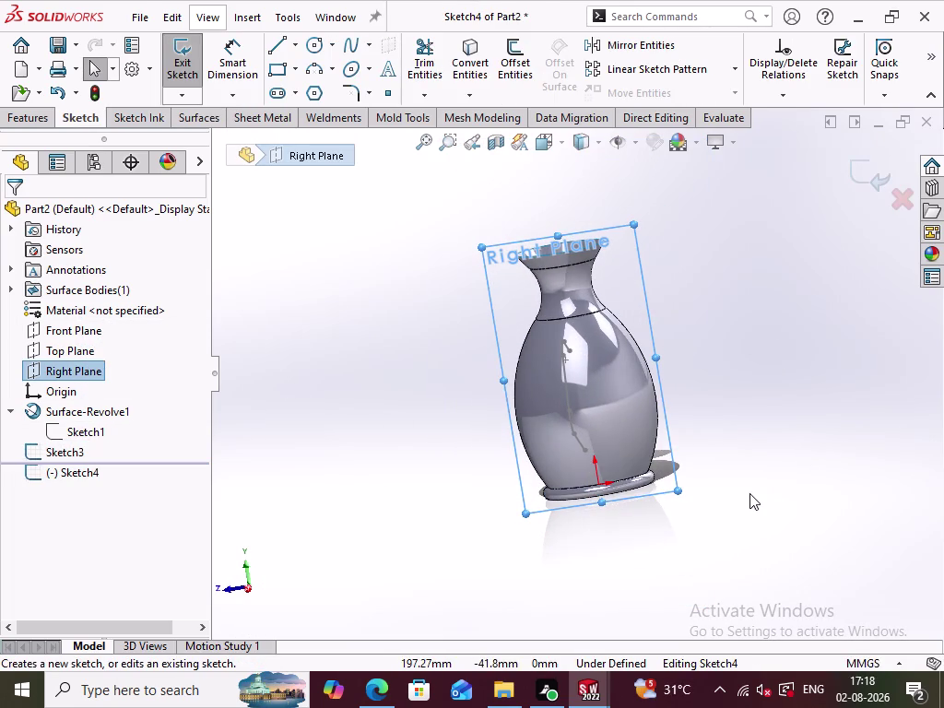
key(ctrl+3)
key(ctrl+4)
scroll(up, 3)
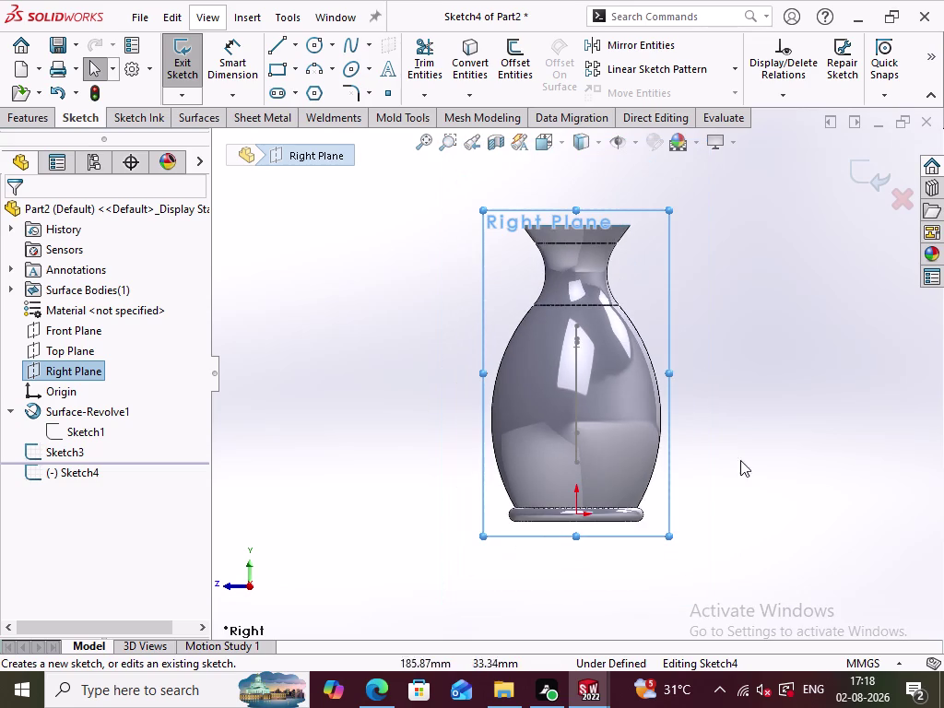
click(320, 46)
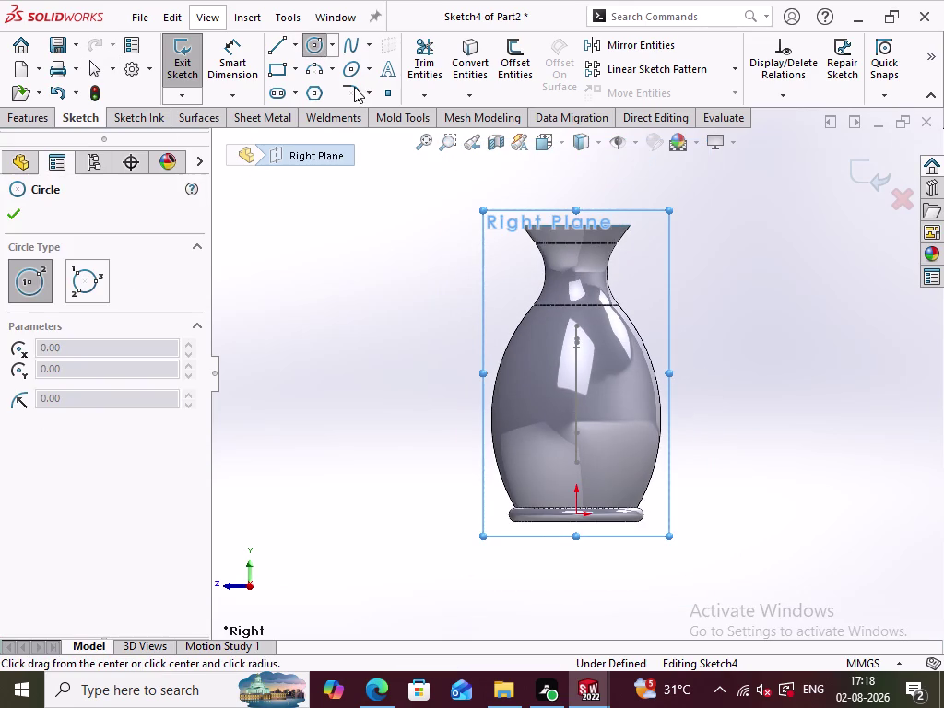
Draw an ellipse to the right of the vase on the Right Plane.
click(353, 73)
click(722, 368)
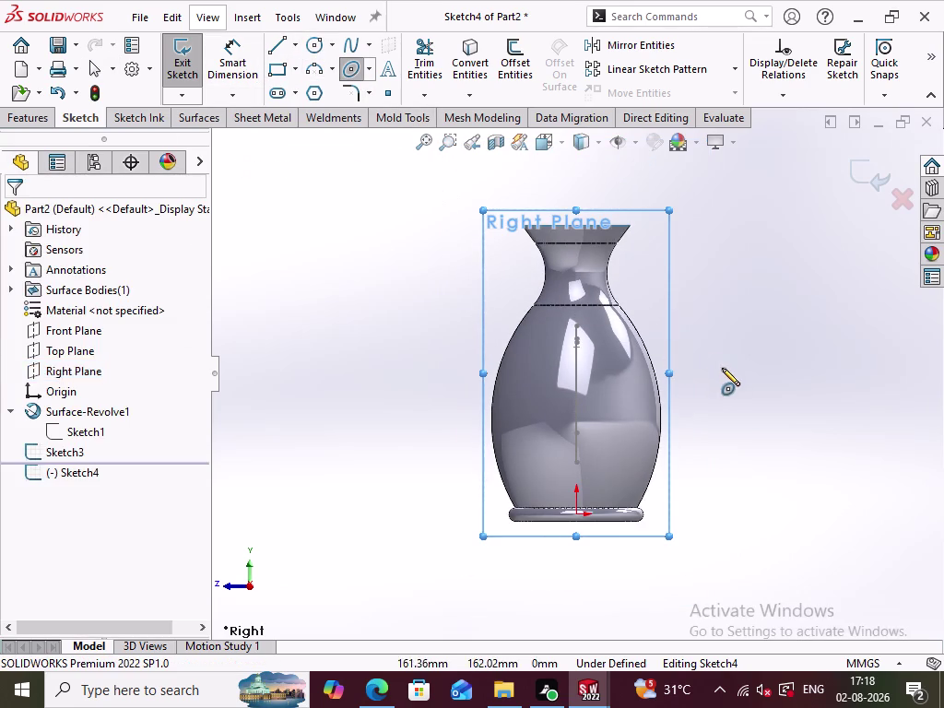
click(771, 371)
click(715, 297)
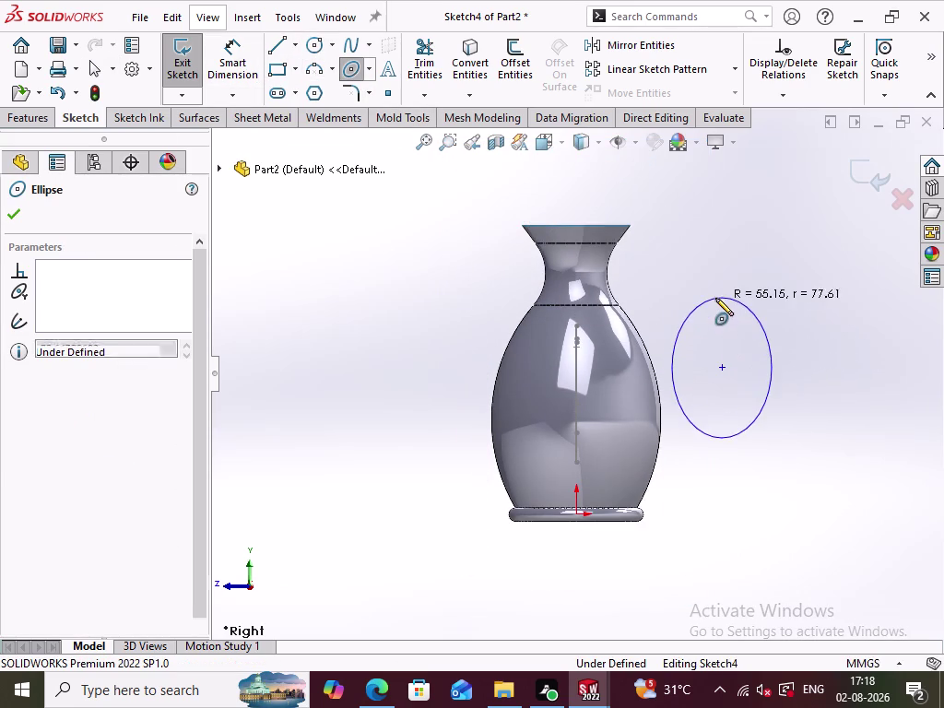
click(242, 75)
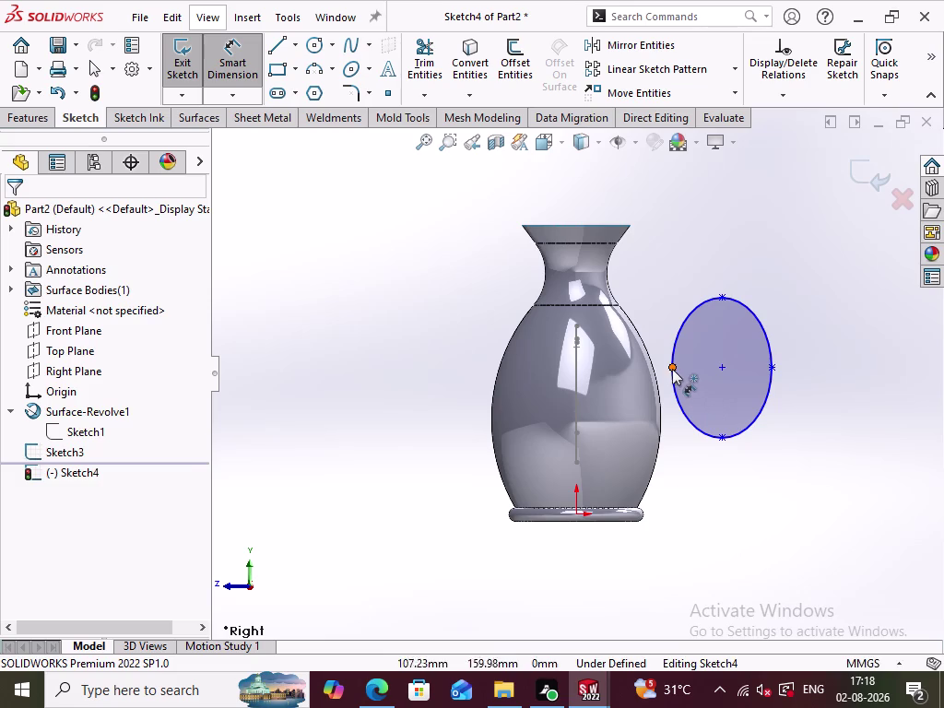
Dimension the ellipse 25 wide and 10 tall.
click(670, 368)
click(774, 369)
click(721, 243)
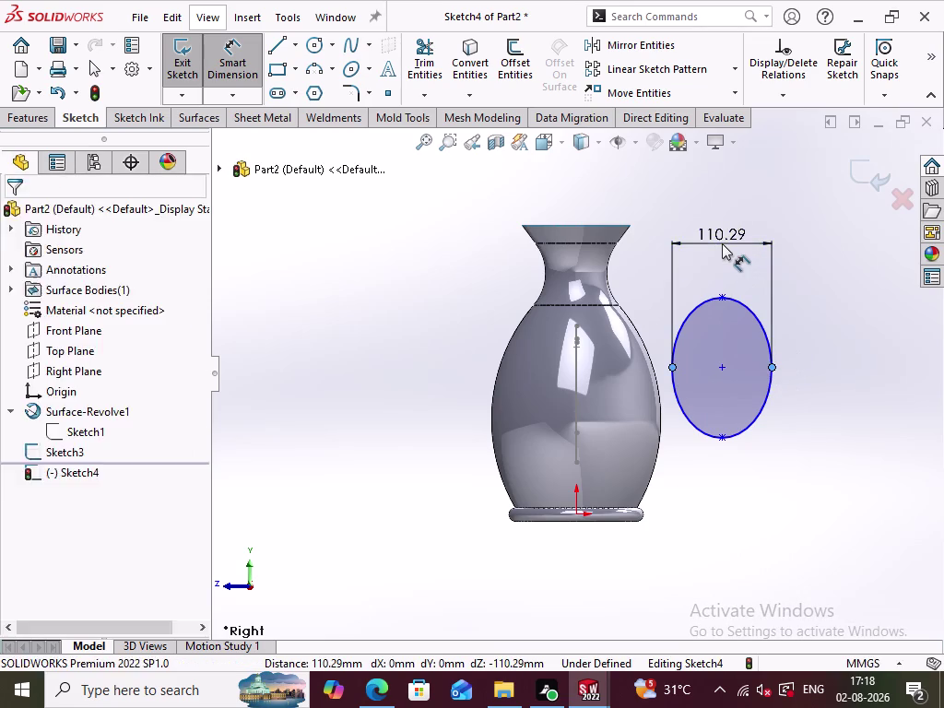
text(25)
key(Return)
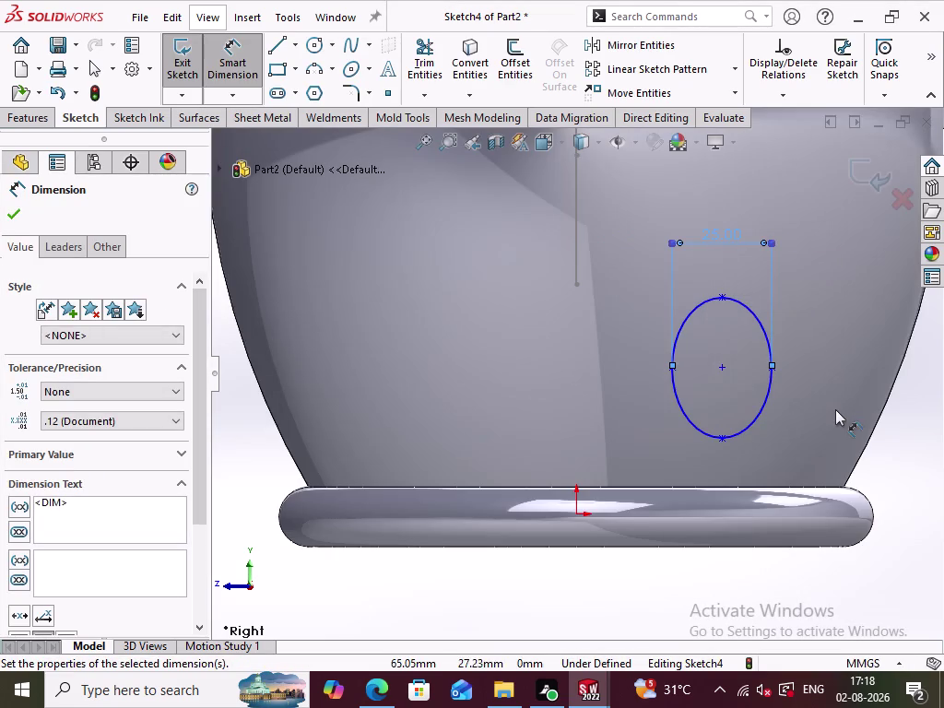
scroll(up, 3)
click(624, 395)
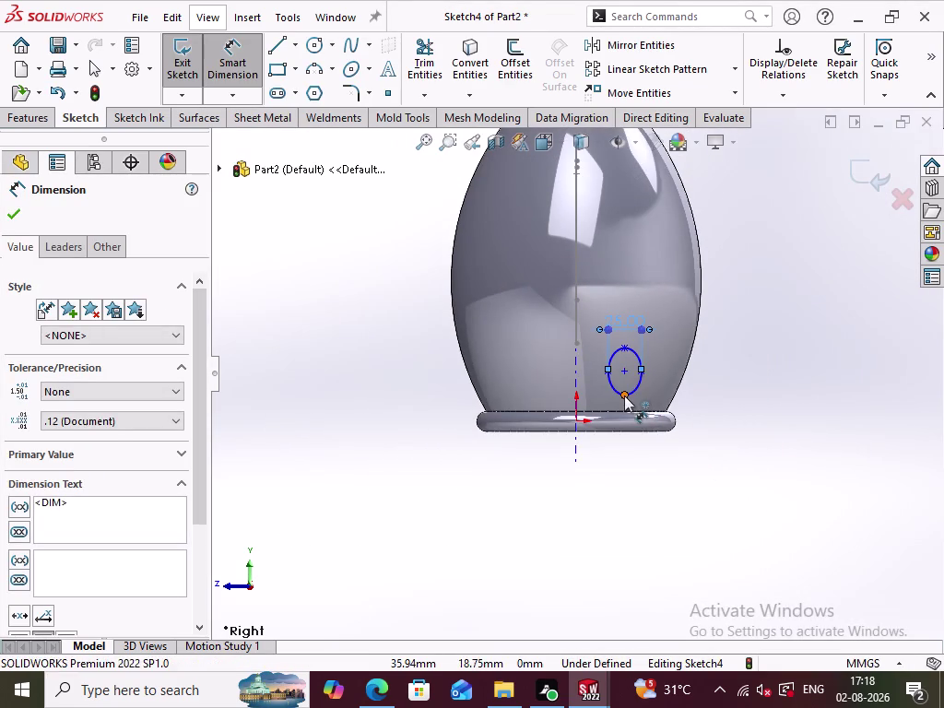
click(624, 348)
click(716, 365)
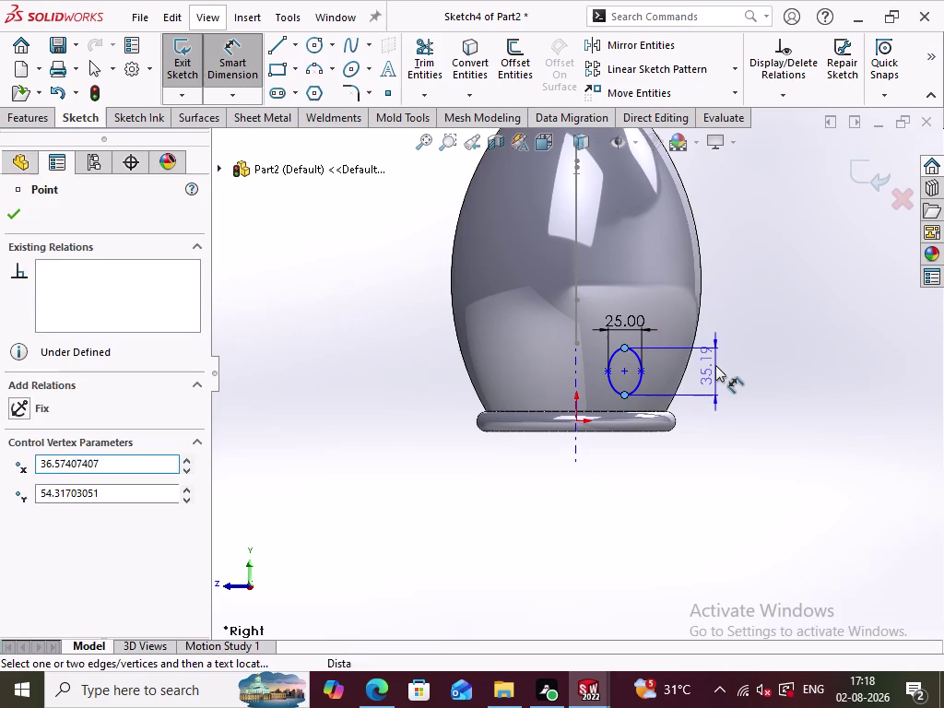
text(10)
key(Return)
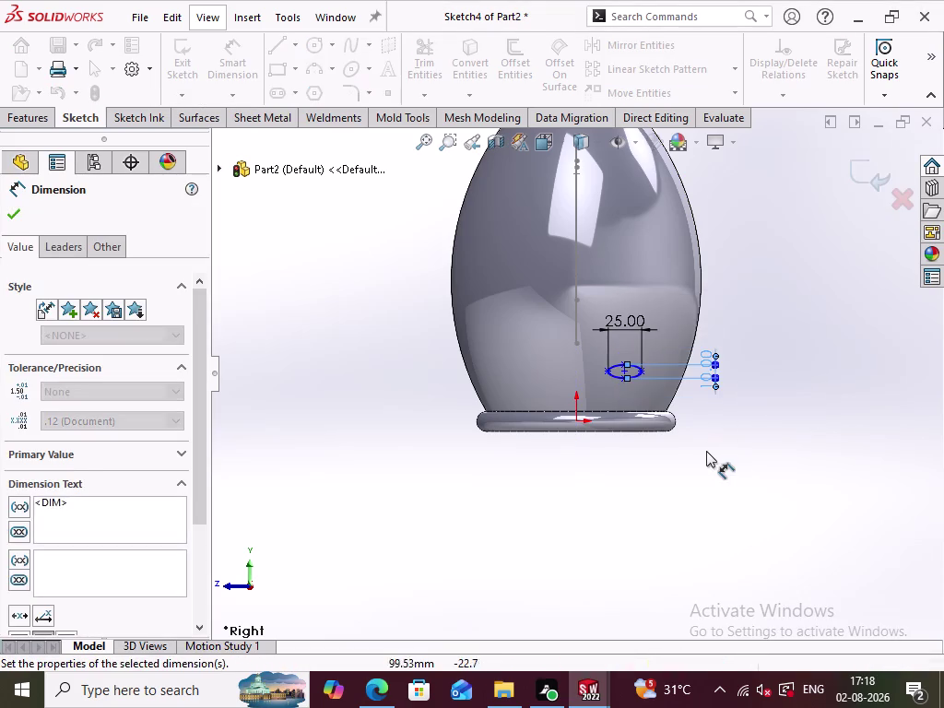
Move the 25 and 10 dimensions closer to the ellipse and clear the selection.
click(702, 451)
scroll(down, 3)
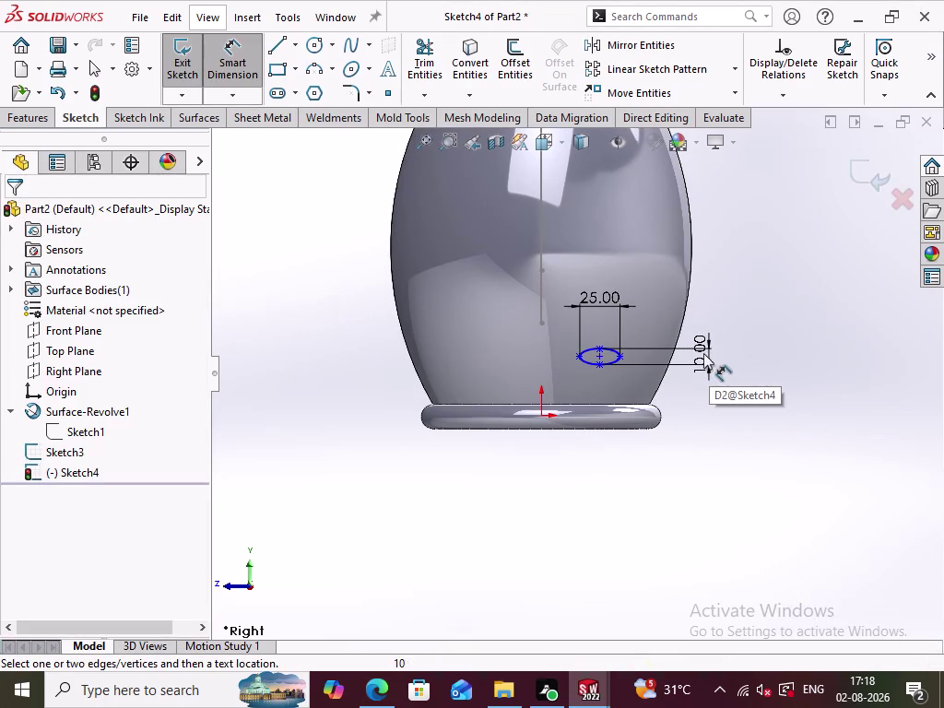
drag(703, 353, 652, 345)
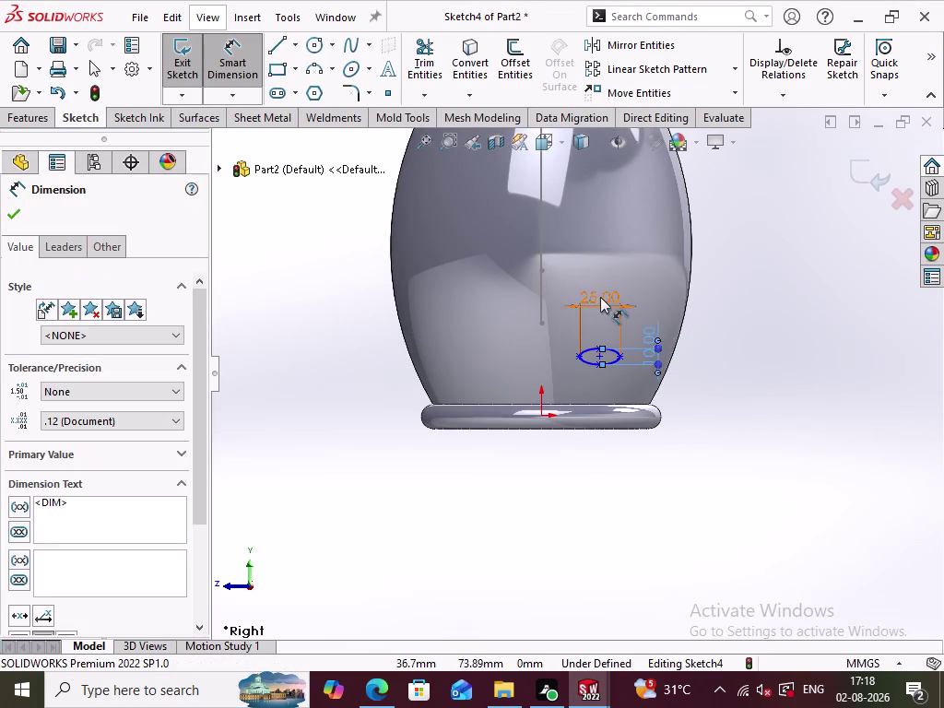
drag(600, 297, 606, 321)
click(239, 61)
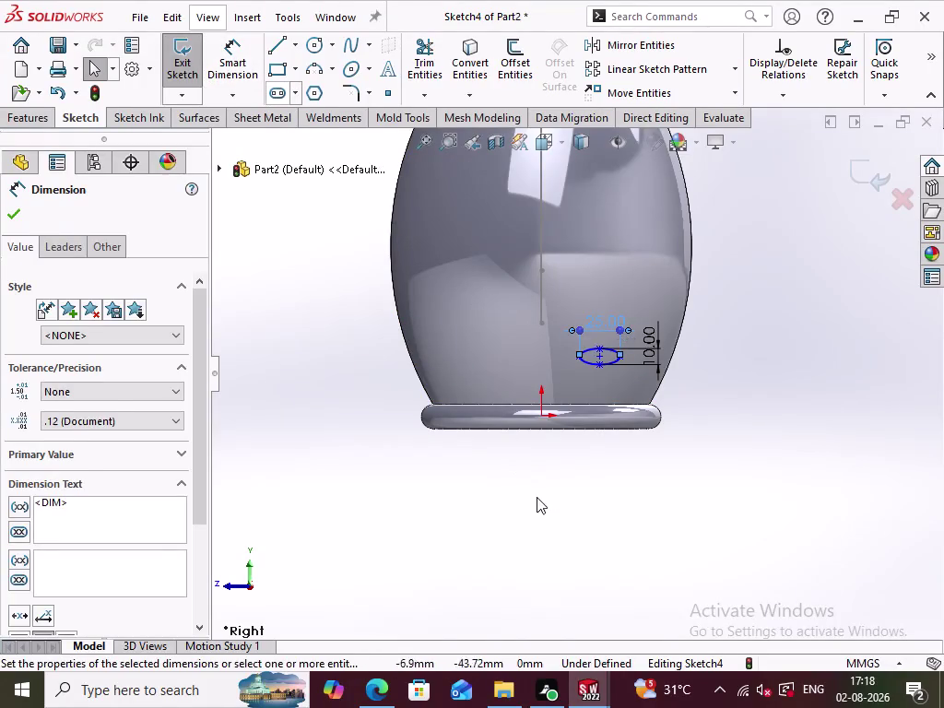
click(552, 490)
scroll(up, 3)
Make the ellipse centre coincident with the handle path's upper endpoint.
middle_drag(622, 464, 661, 505)
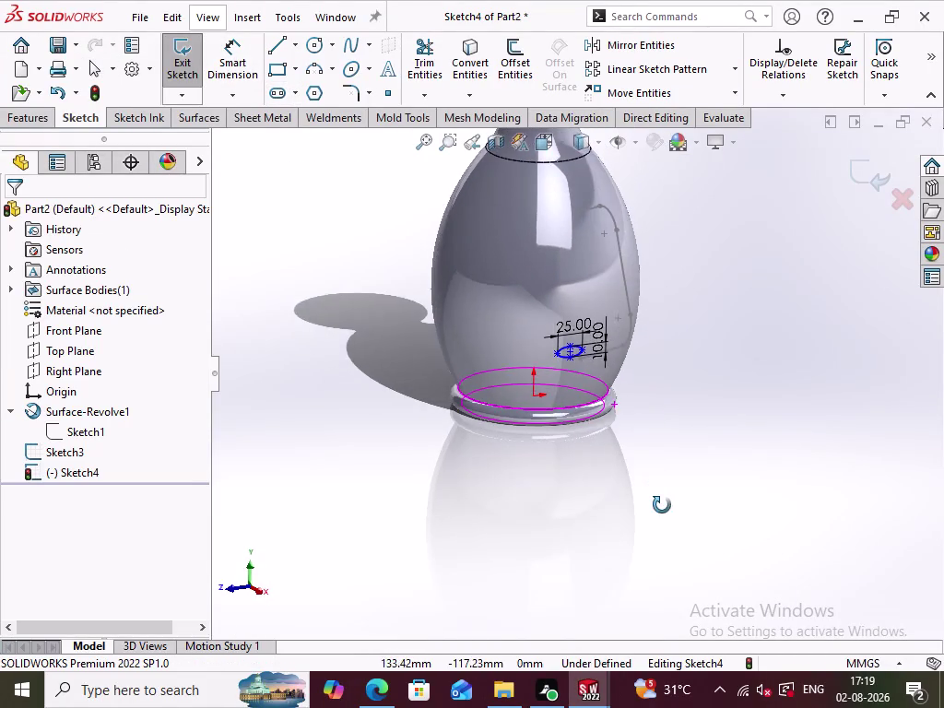
middle_drag(662, 505, 646, 499)
drag(577, 351, 672, 266)
click(701, 347)
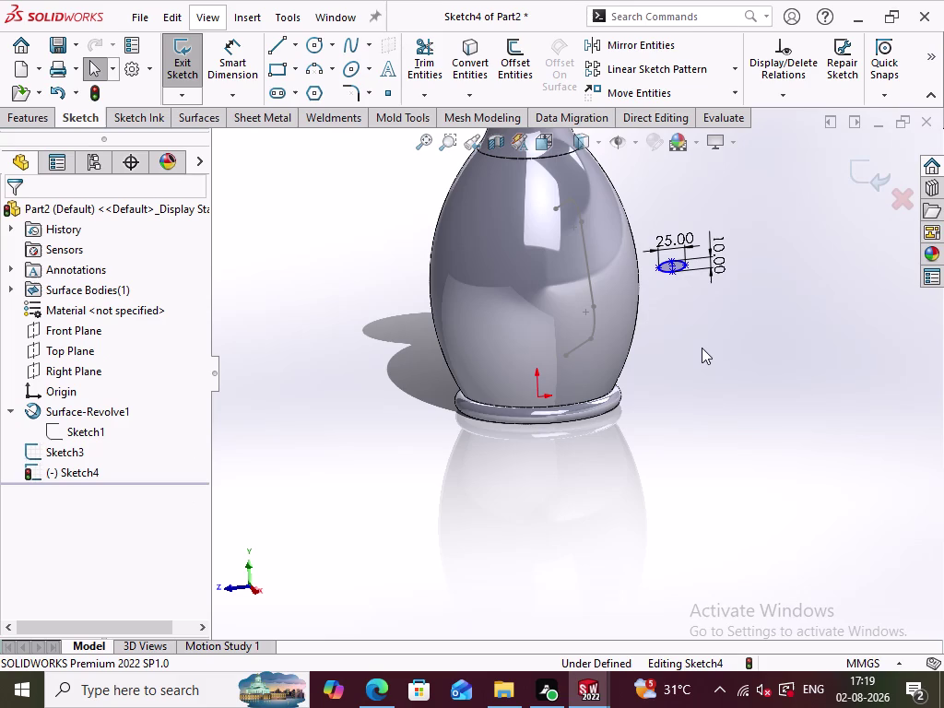
middle_drag(685, 340, 545, 352)
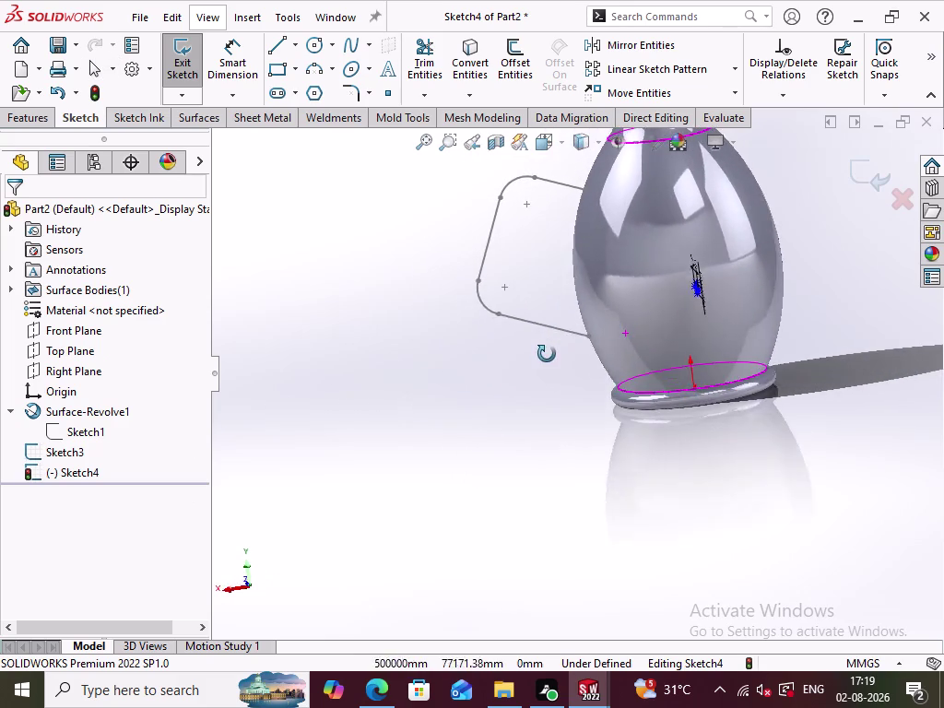
middle_drag(546, 352, 600, 351)
click(762, 438)
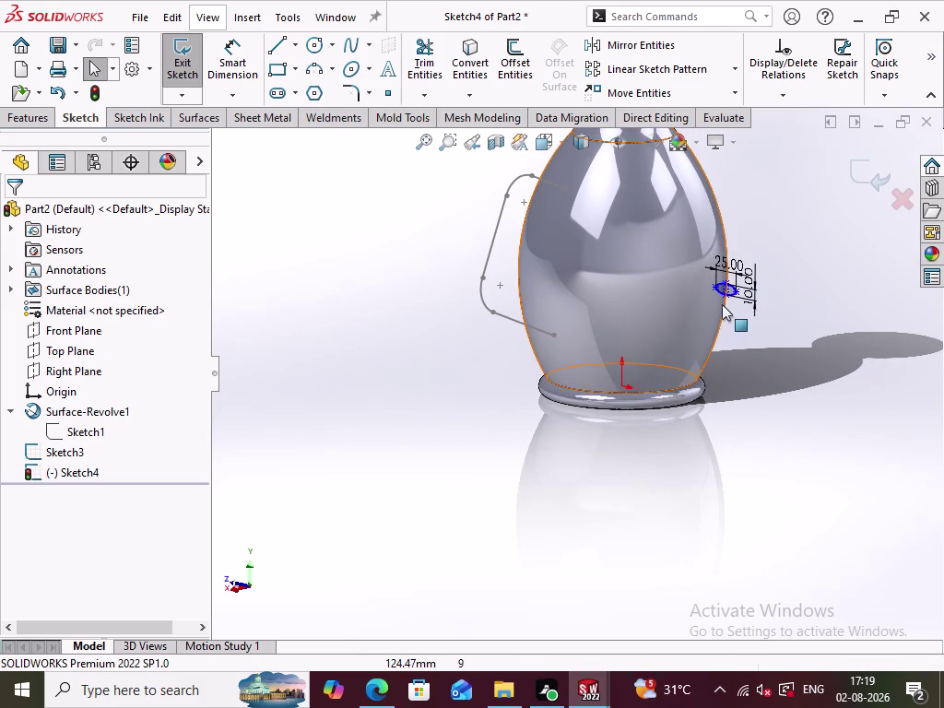
click(726, 289)
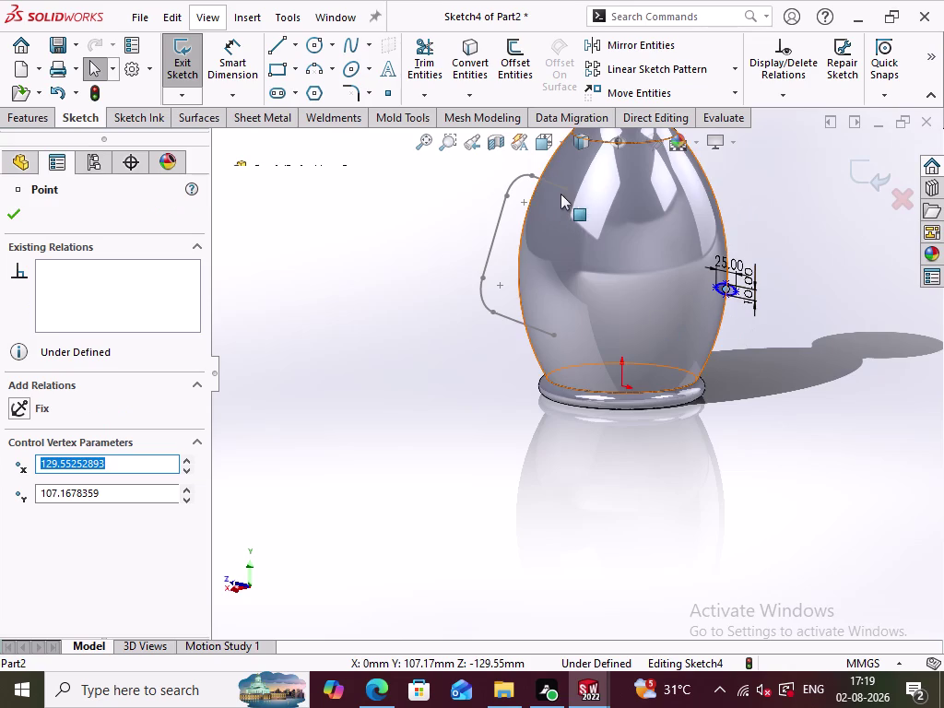
click(568, 191)
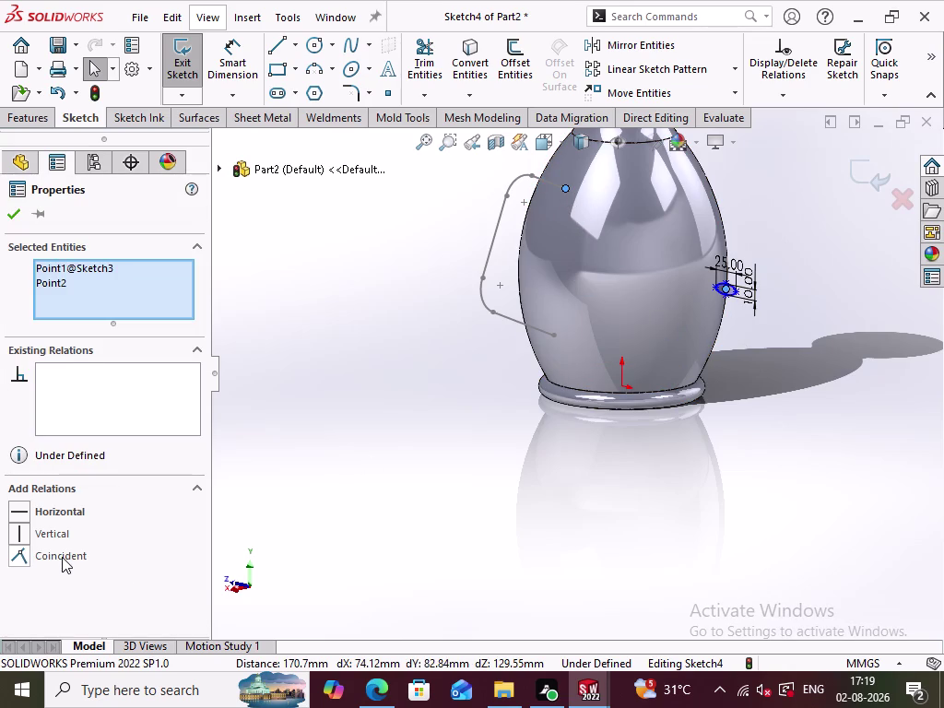
click(61, 557)
click(424, 528)
Orbit and zoom around the vase to check the ellipse's new position at the handle.
middle_drag(454, 525, 559, 522)
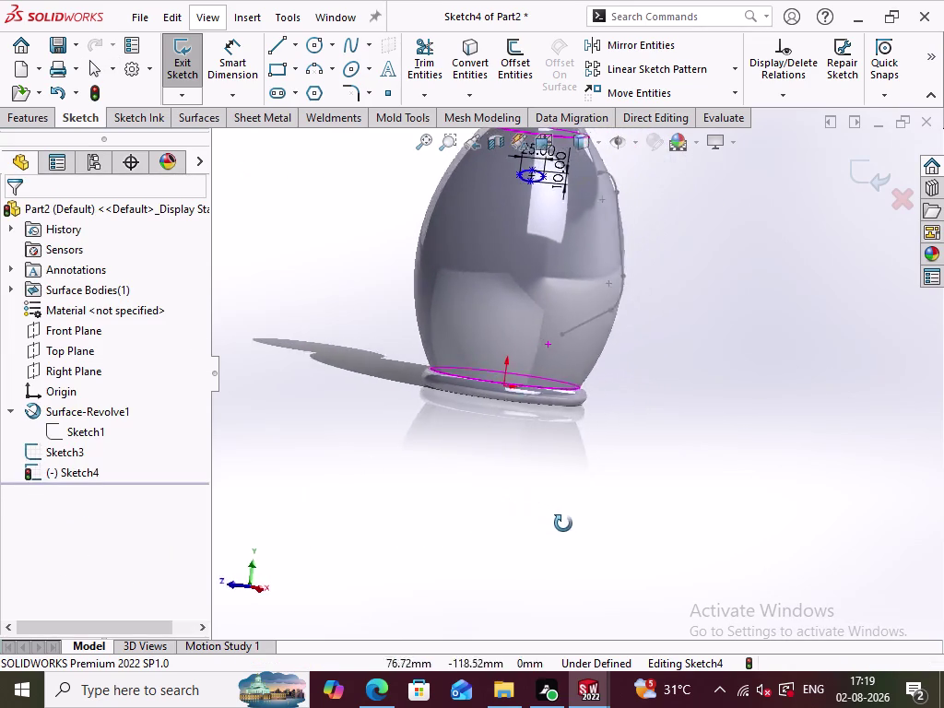
middle_drag(559, 523, 640, 534)
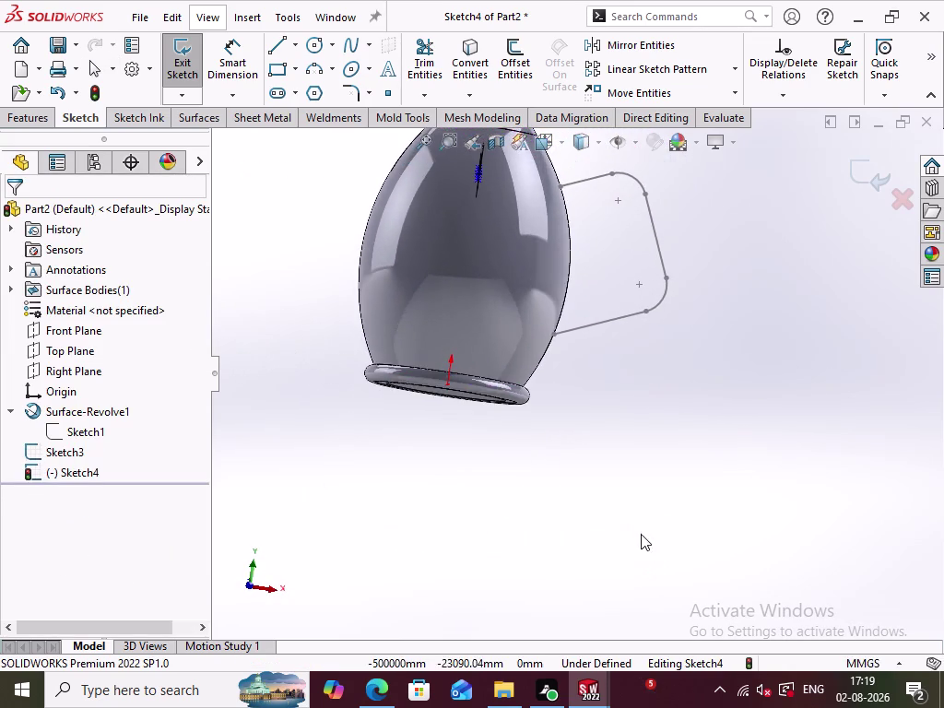
scroll(up, 3)
scroll(down, 3)
scroll(up, 3)
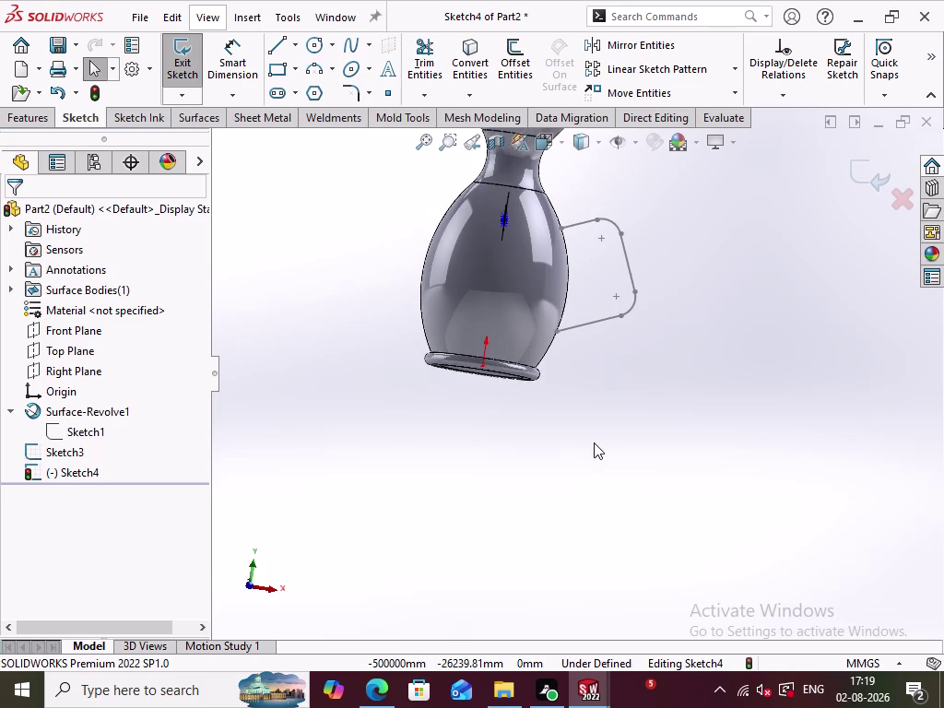
scroll(up, 3)
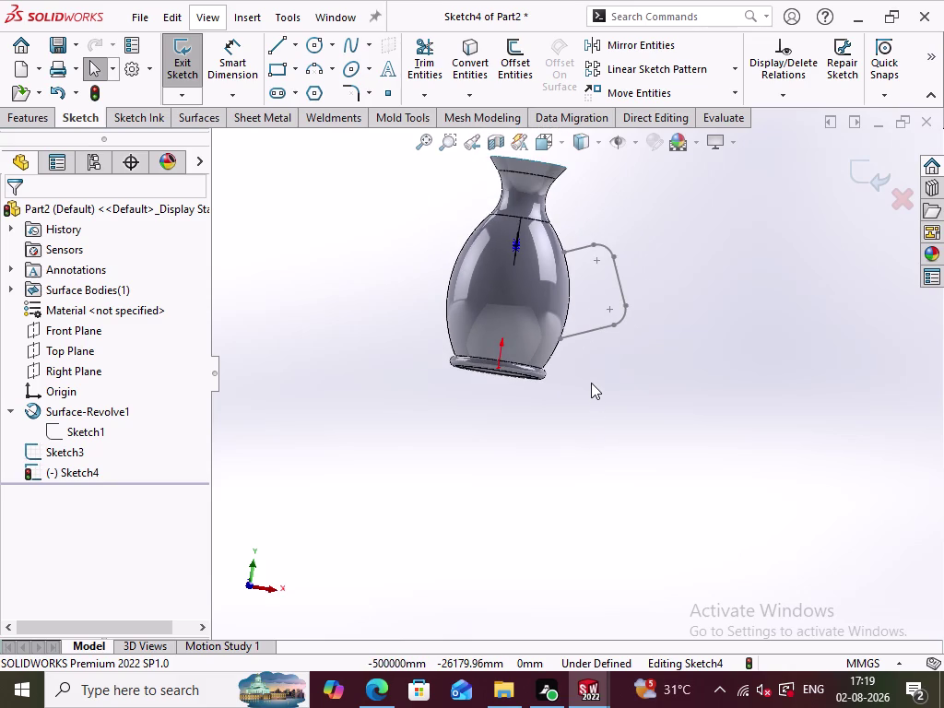
scroll(down, 3)
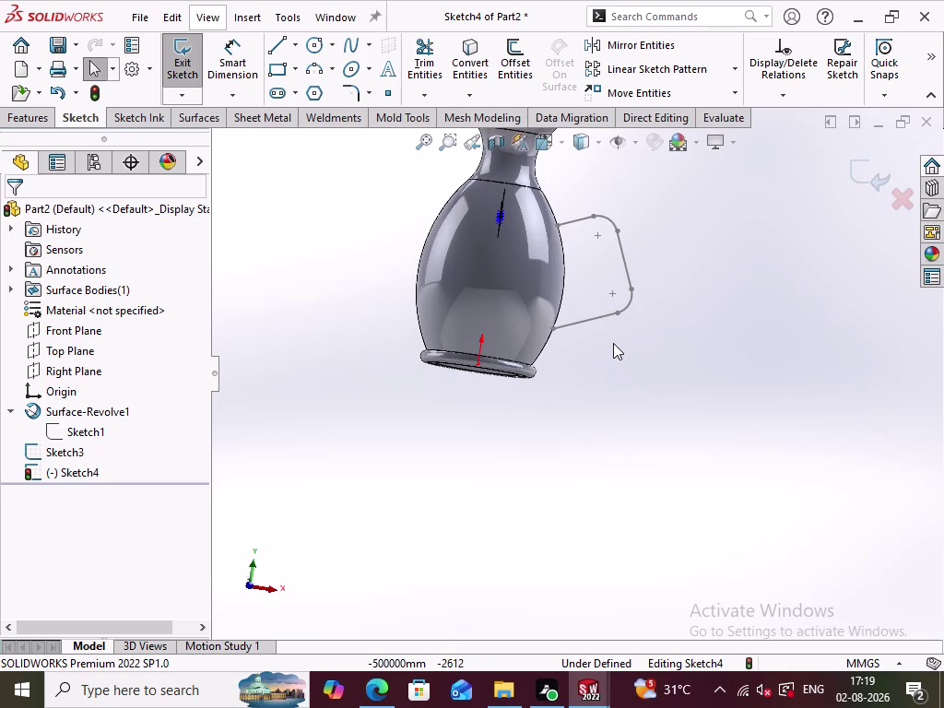
middle_drag(612, 342, 573, 362)
scroll(down, 3)
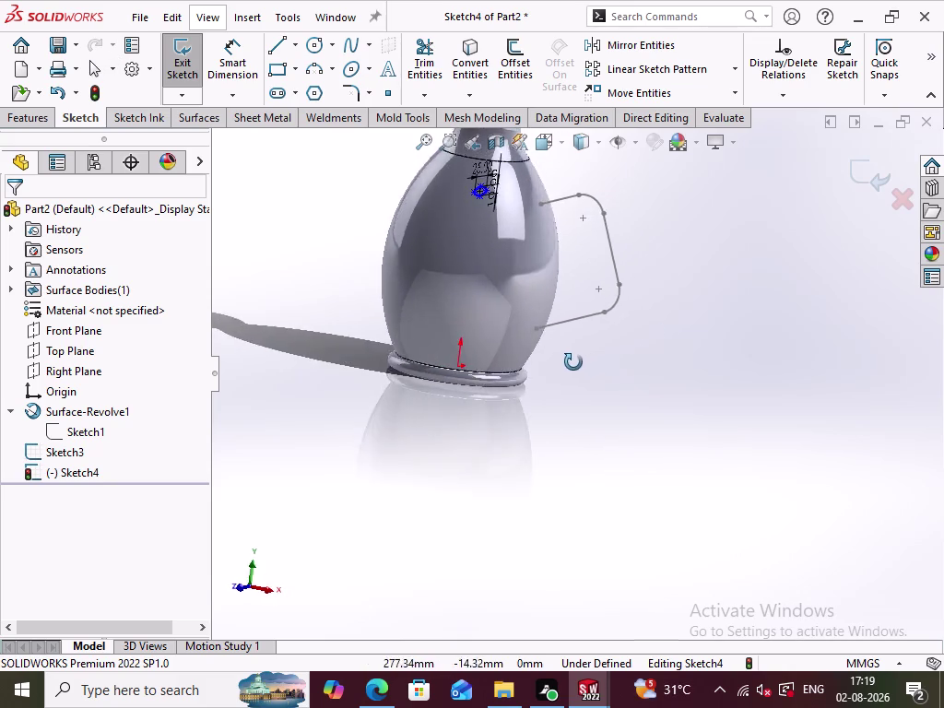
middle_drag(574, 362, 560, 337)
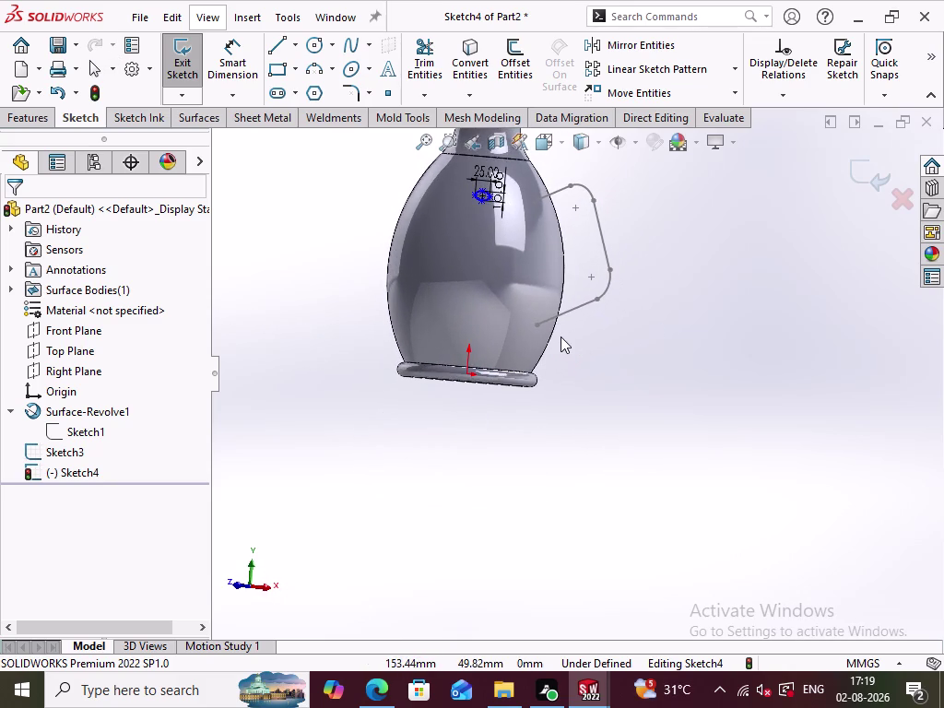